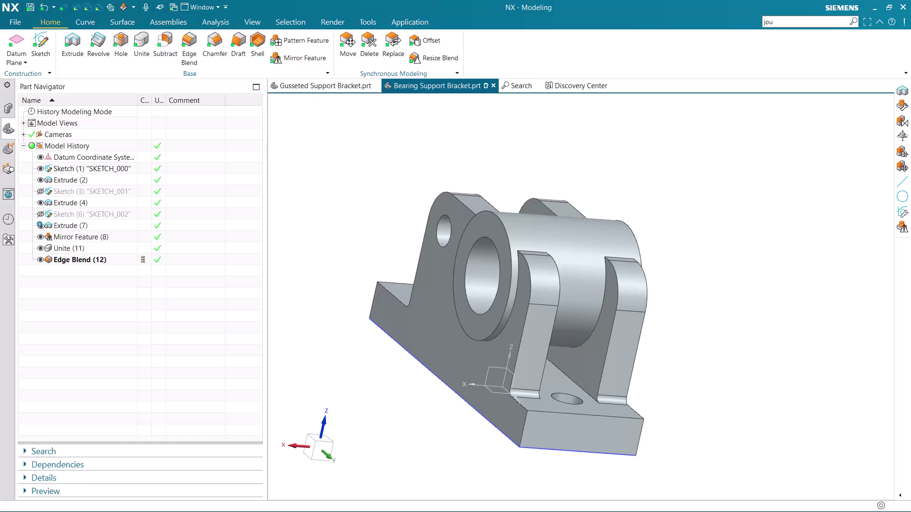
Hide Sketch (1) in the Part Navigator so only the Bearing Support Bracket solid shows.
middle_drag(795, 394, 775, 397)
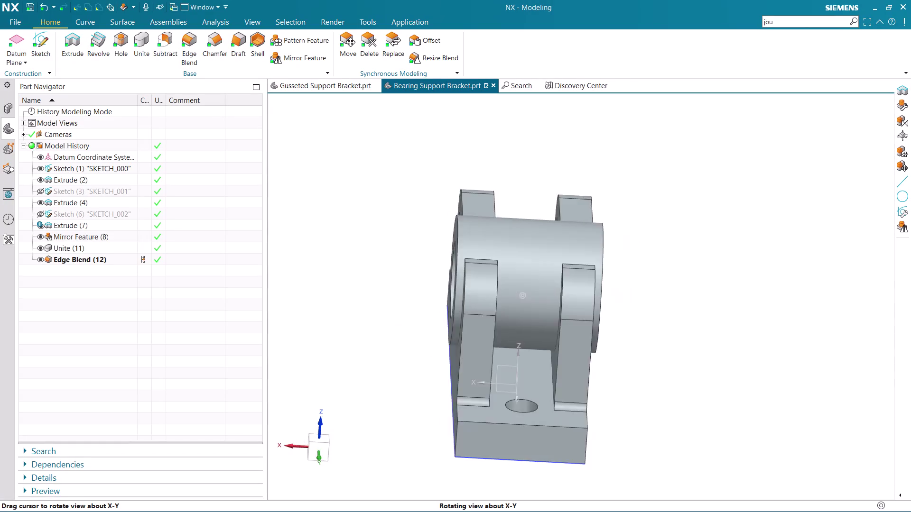
middle_drag(775, 397, 808, 347)
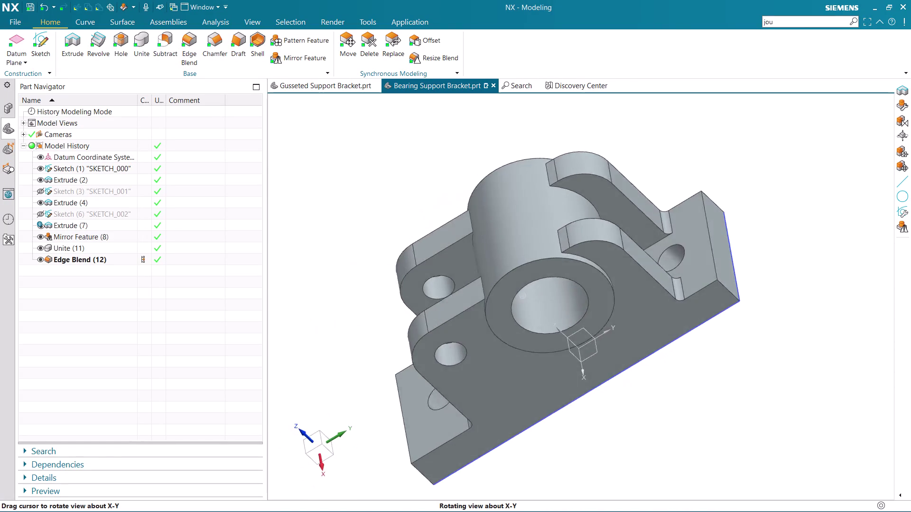
middle_drag(808, 348, 804, 312)
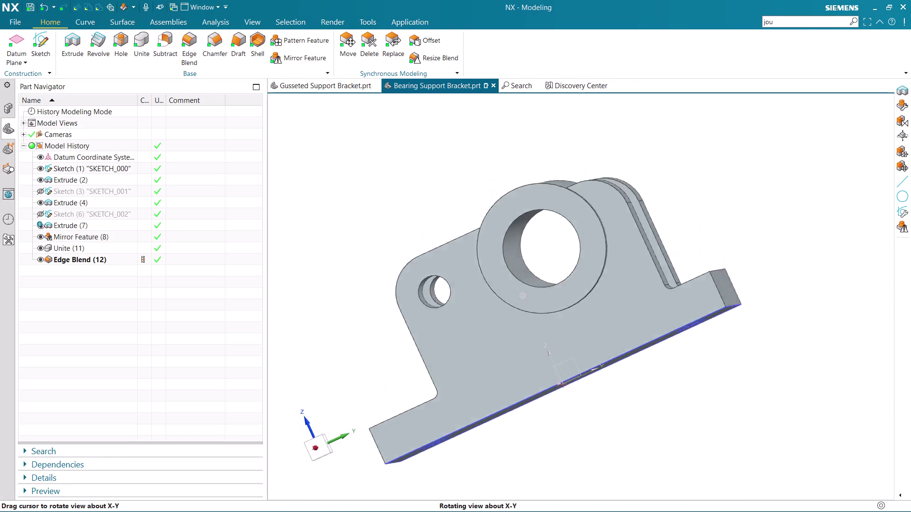
middle_drag(805, 313, 774, 380)
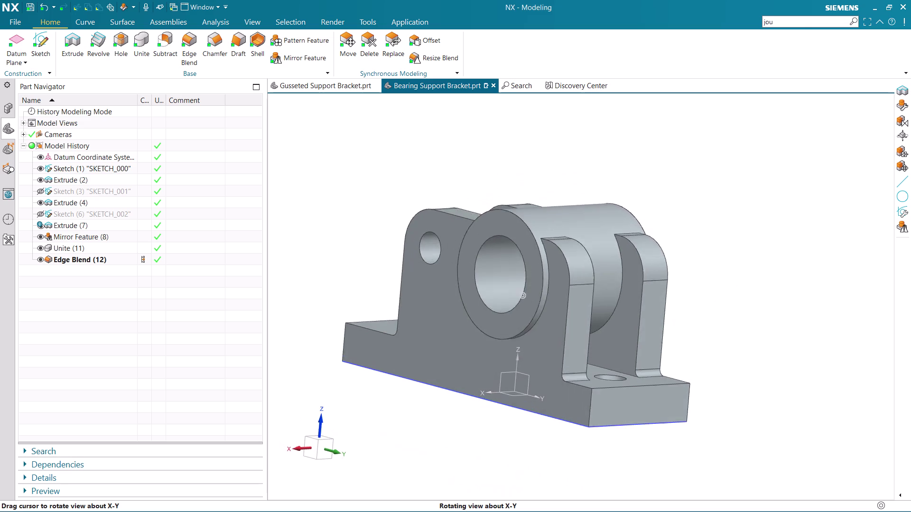
middle_drag(774, 380, 770, 378)
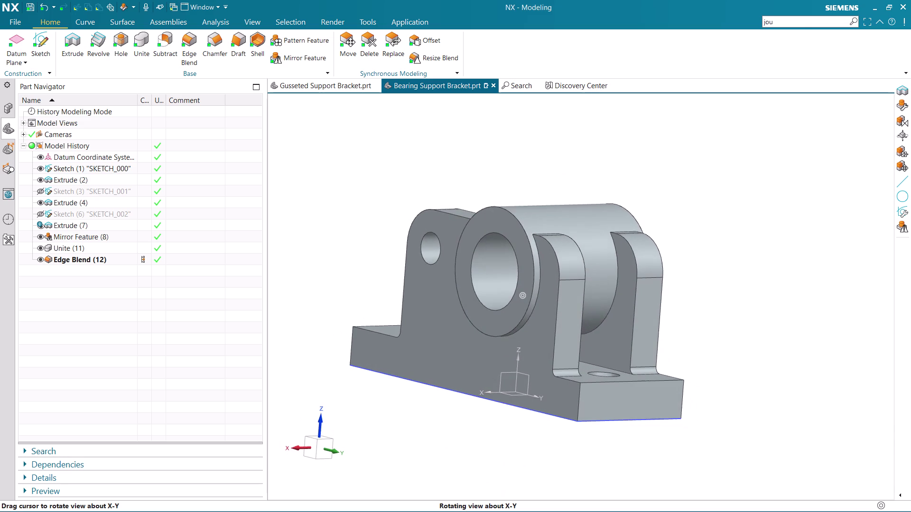
middle_drag(771, 378, 812, 366)
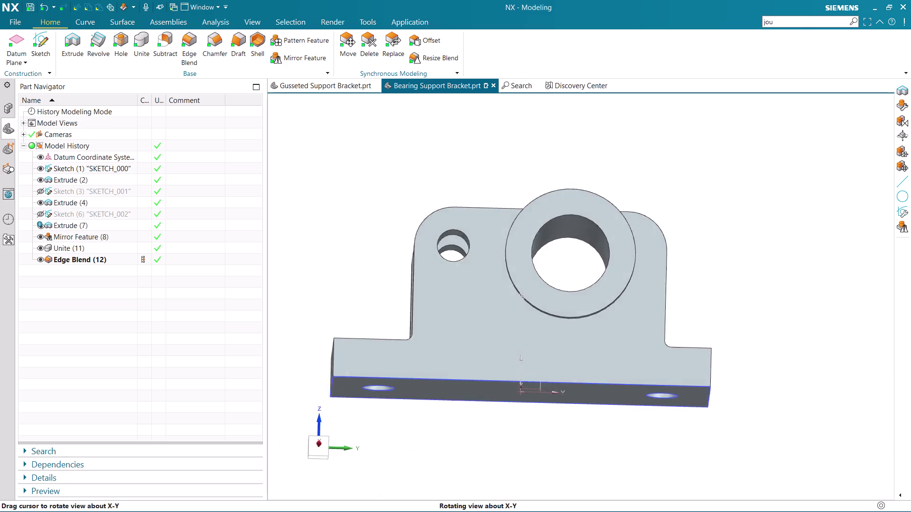
middle_drag(813, 365, 830, 356)
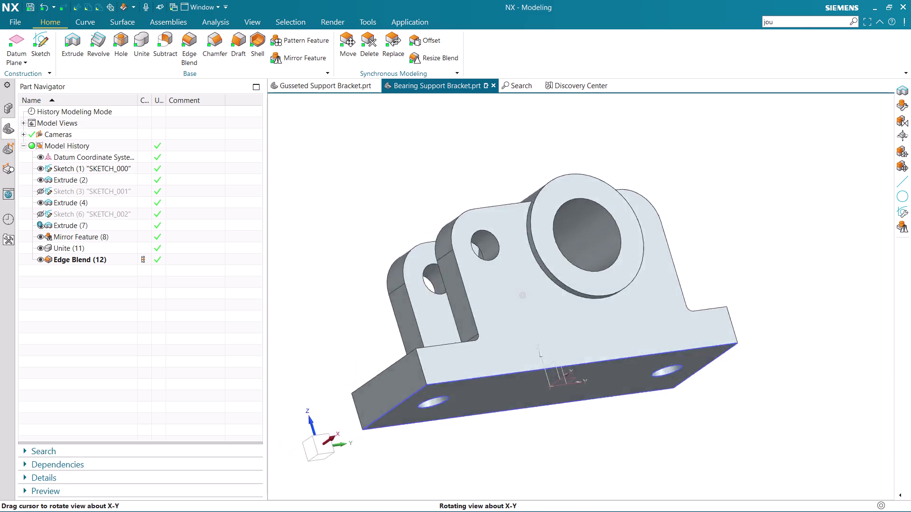
middle_drag(830, 357, 819, 370)
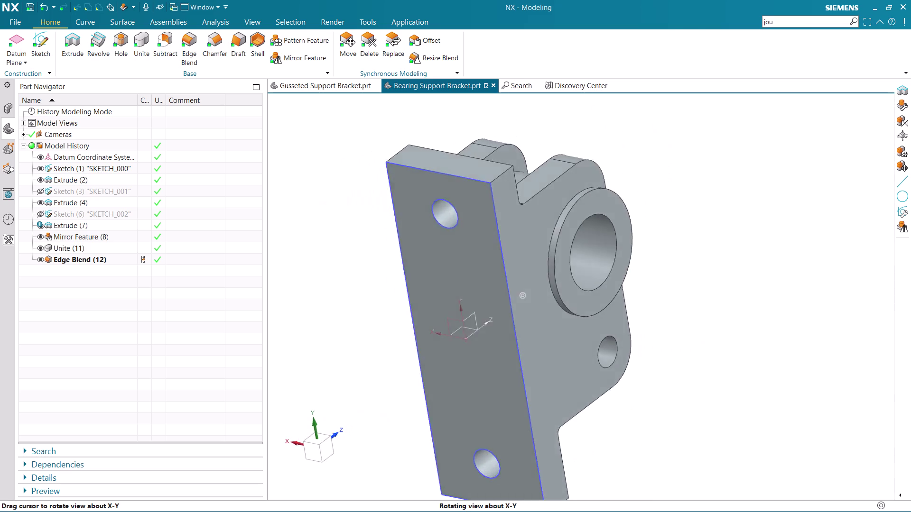
middle_drag(820, 370, 506, 477)
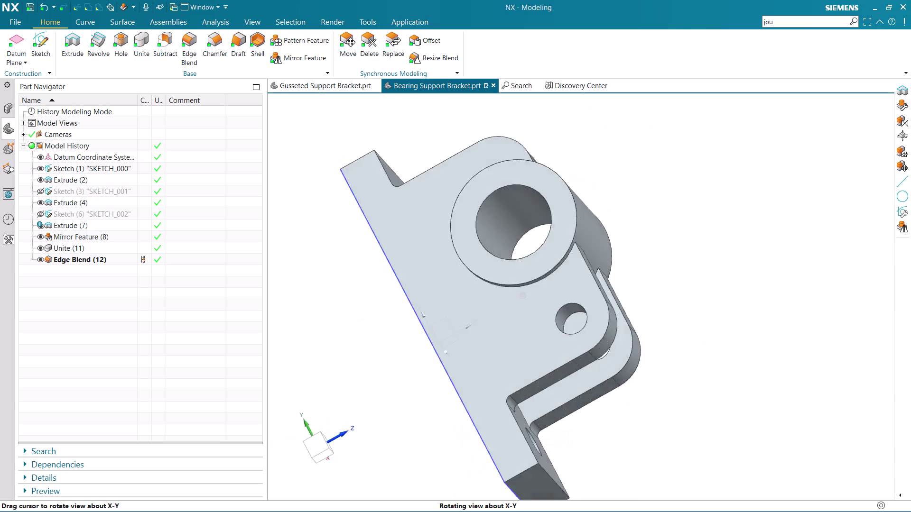
middle_drag(506, 478, 634, 321)
scroll(down, 3)
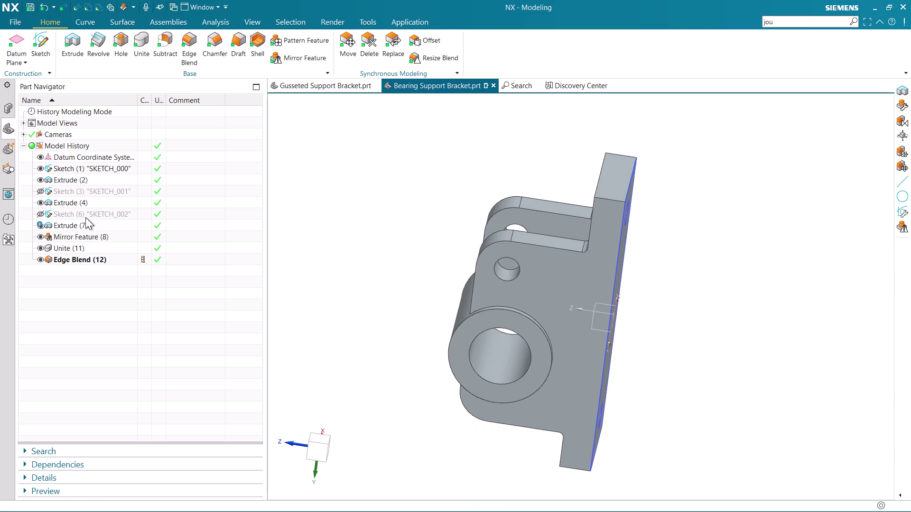
click(38, 170)
middle_drag(596, 223, 635, 222)
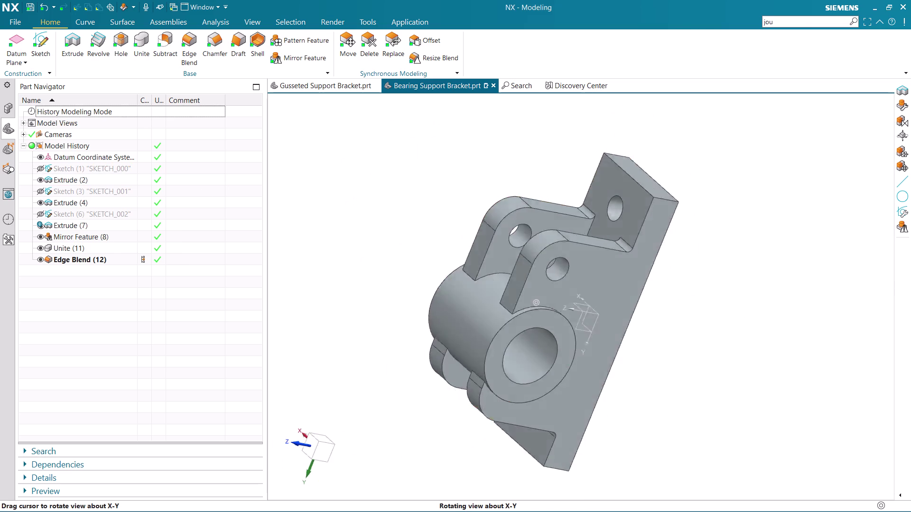
middle_drag(635, 222, 640, 377)
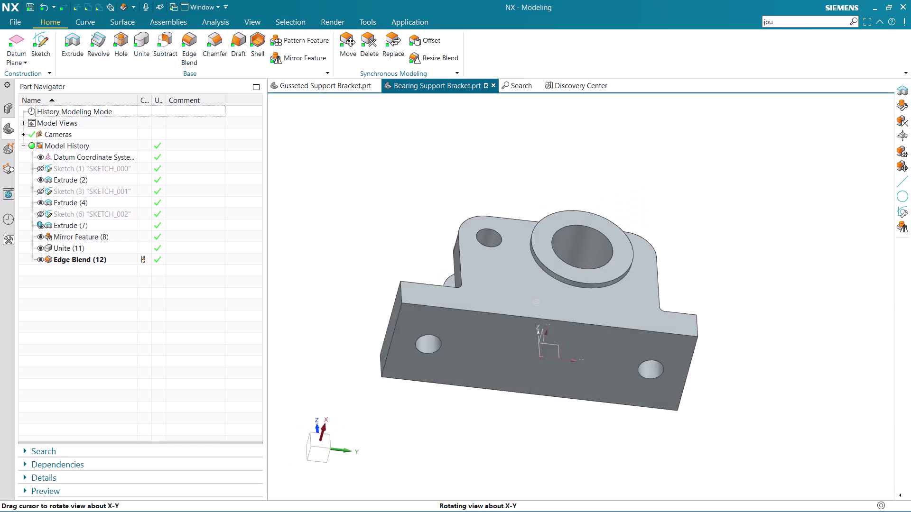
middle_drag(641, 378, 792, 434)
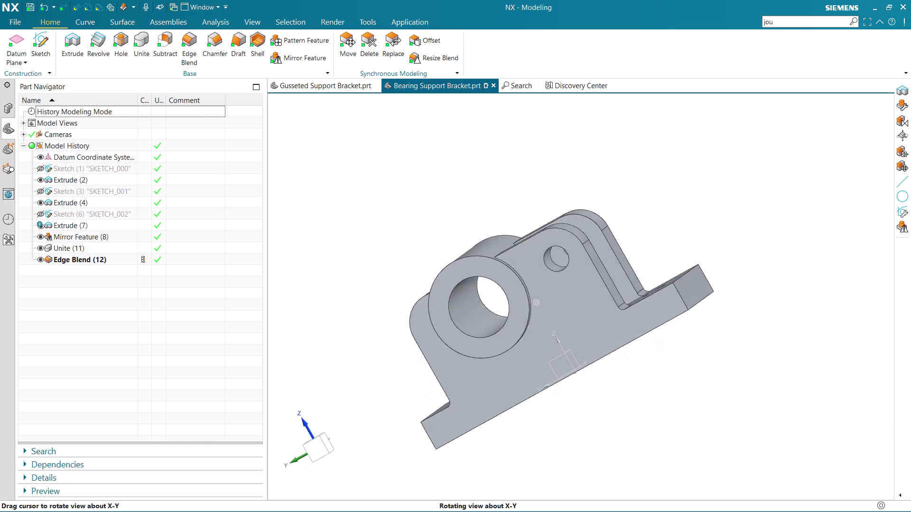
middle_drag(792, 433, 623, 429)
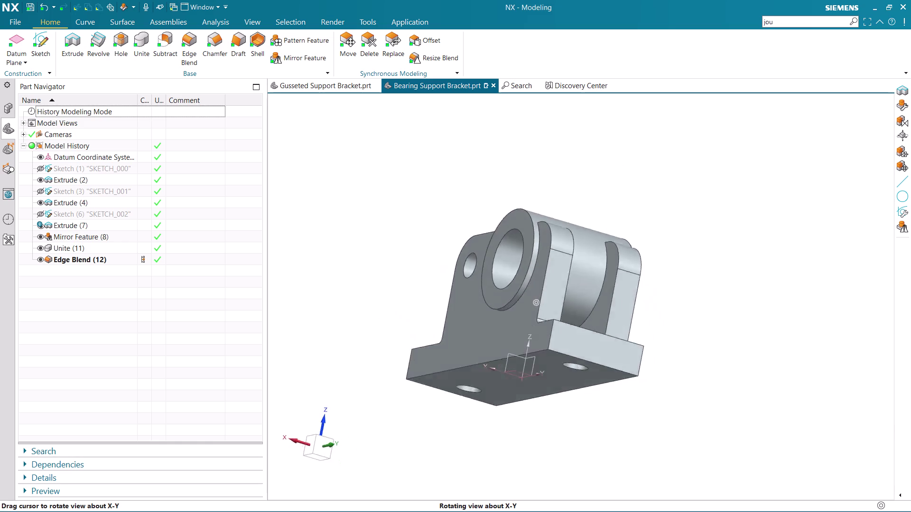
middle_drag(623, 429, 669, 445)
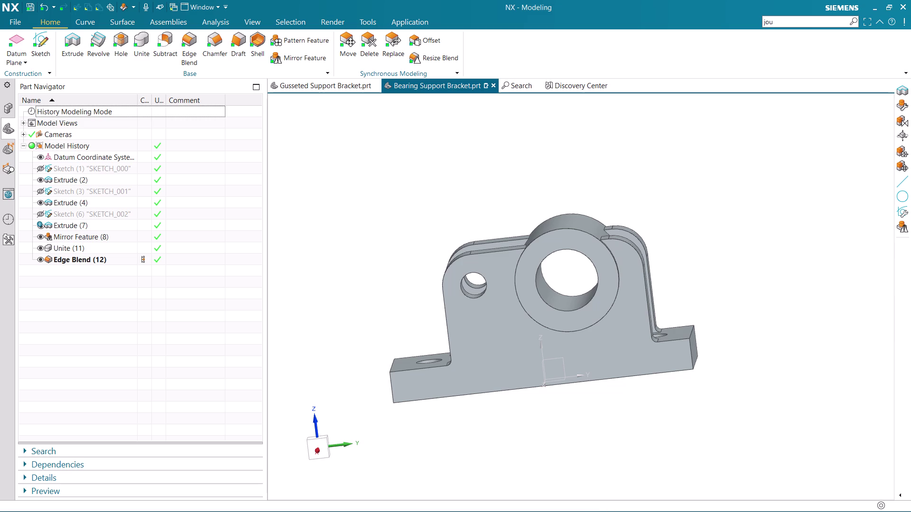
scroll(down, 3)
scroll(up, 3)
middle_drag(619, 385, 797, 379)
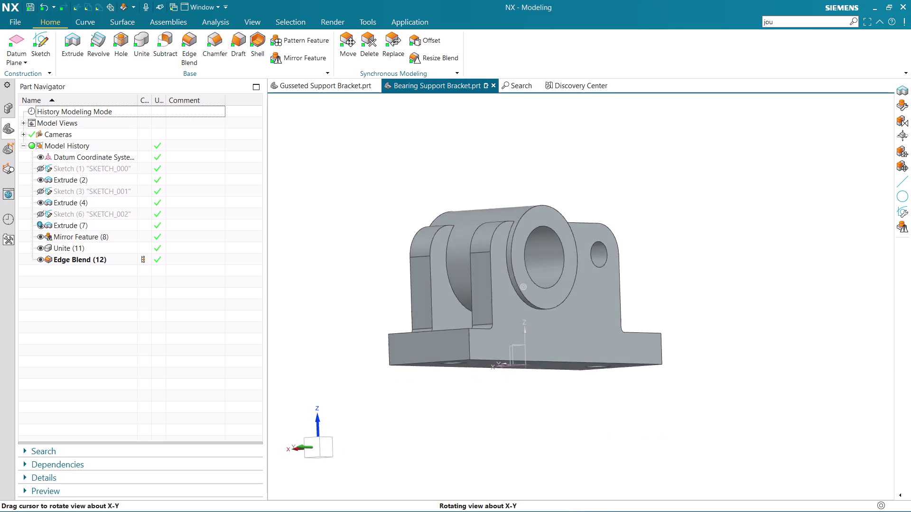
middle_drag(797, 379, 608, 397)
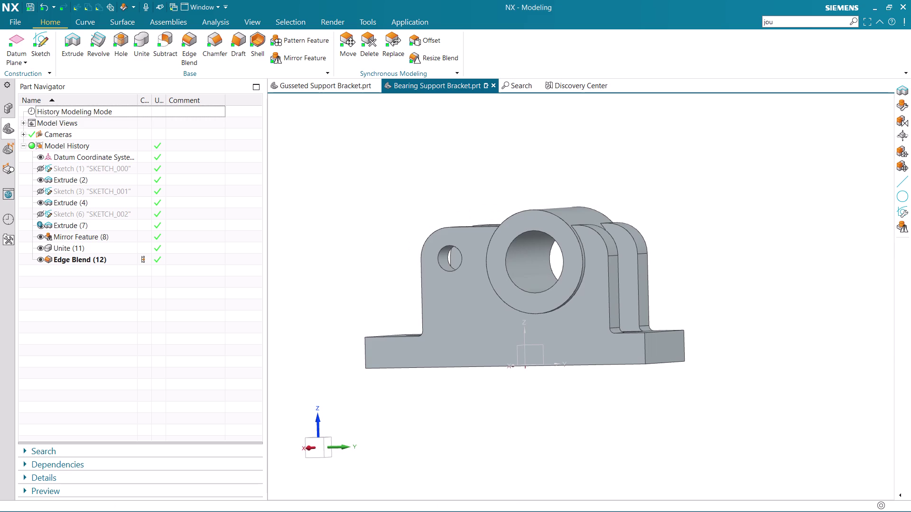
middle_drag(630, 372, 610, 420)
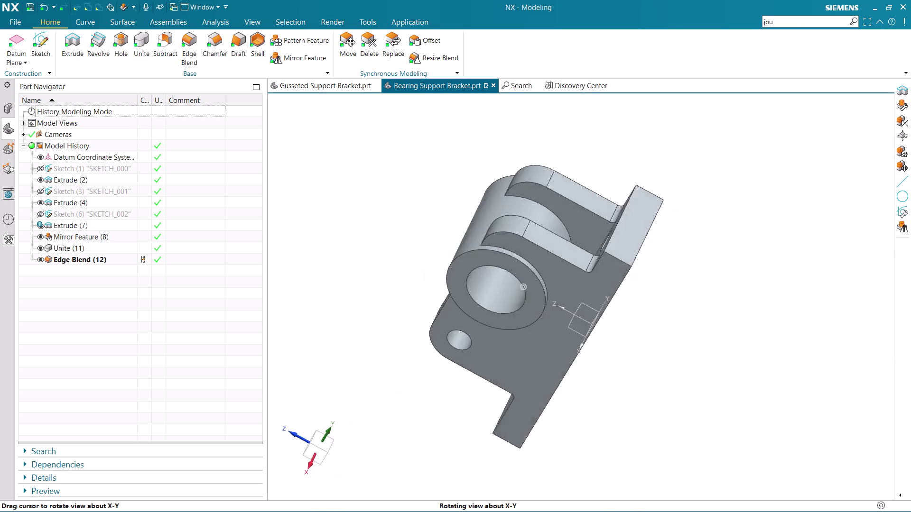
middle_drag(610, 420, 716, 407)
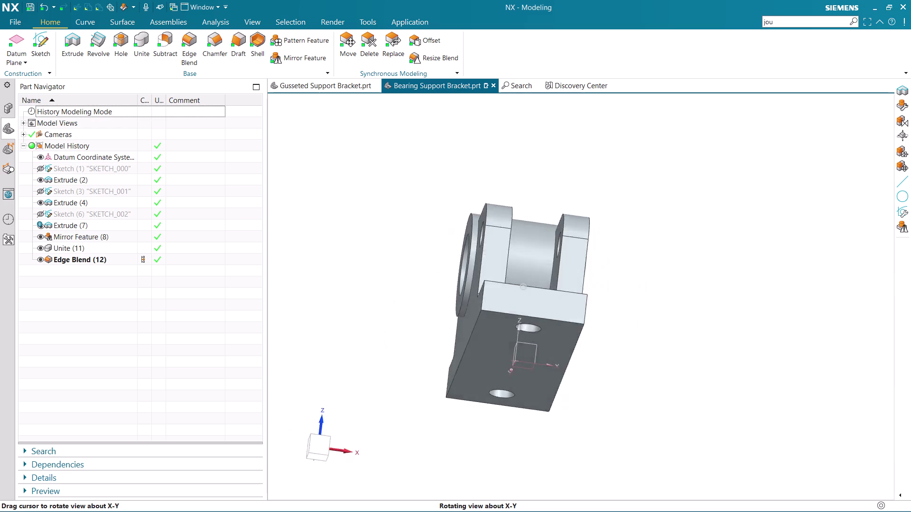
middle_drag(716, 406, 646, 412)
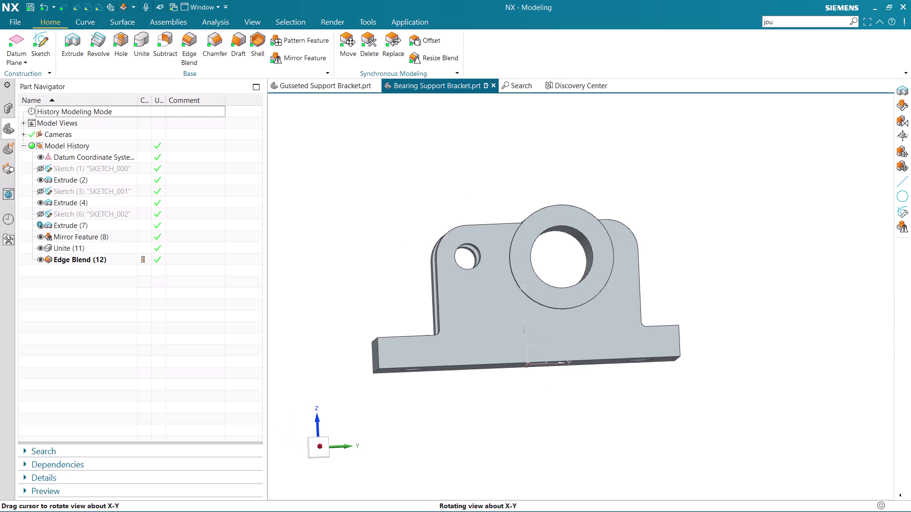
middle_drag(646, 411, 647, 425)
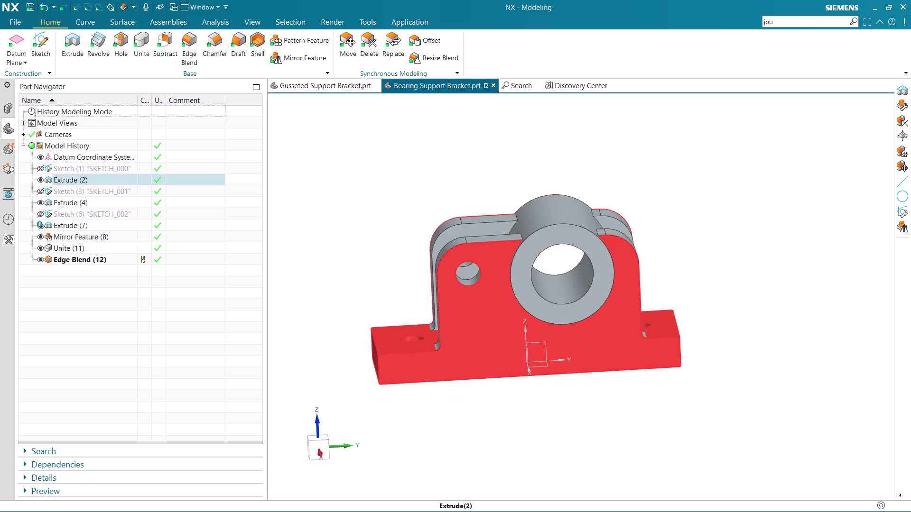
scroll(down, 3)
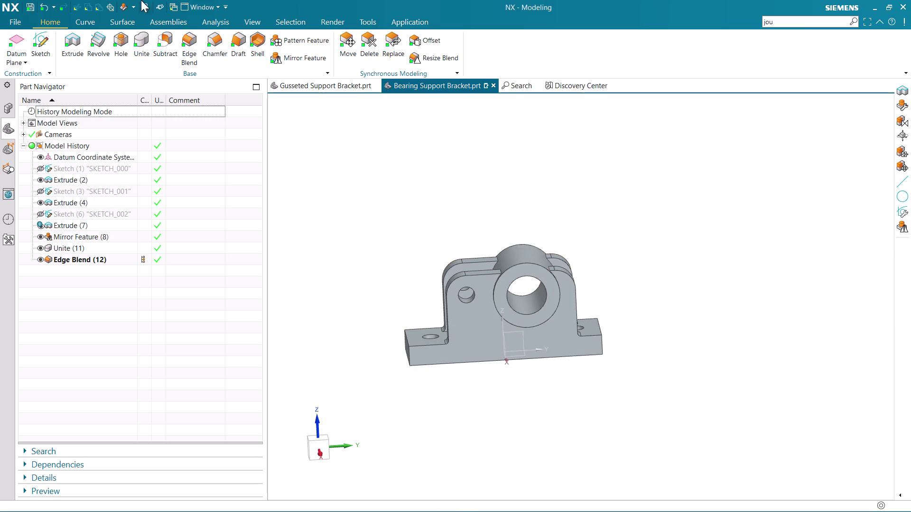
click(132, 39)
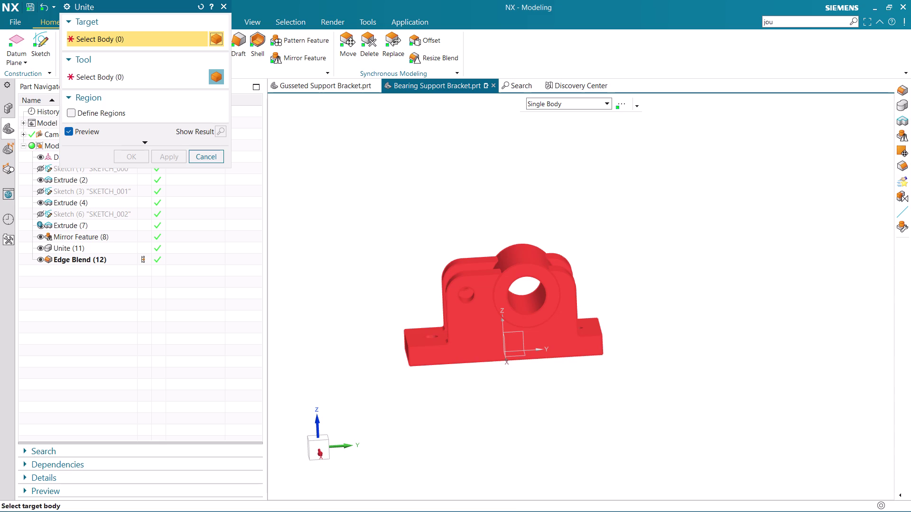
click(207, 161)
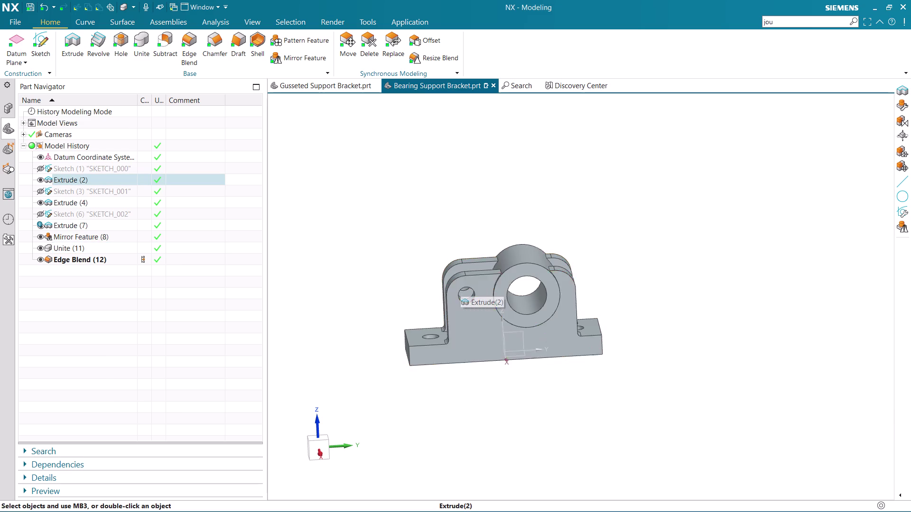
middle_drag(452, 277, 507, 380)
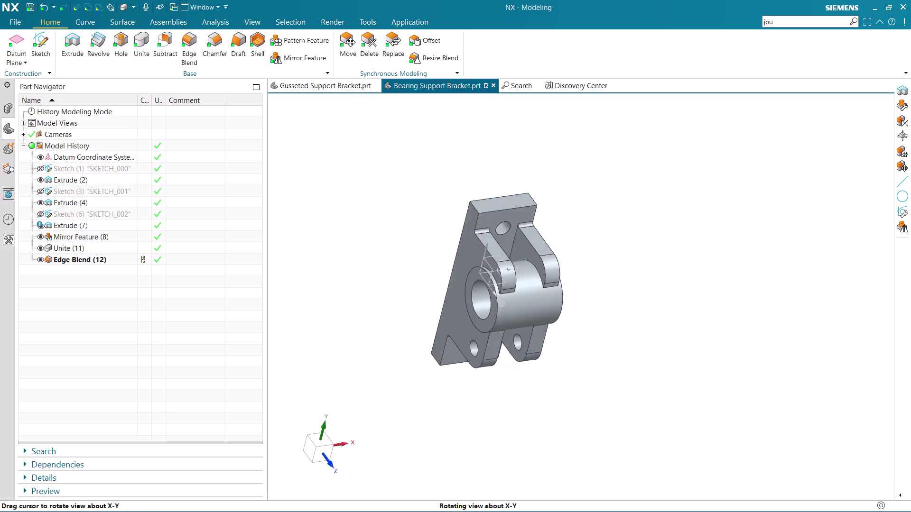
middle_drag(507, 380, 608, 303)
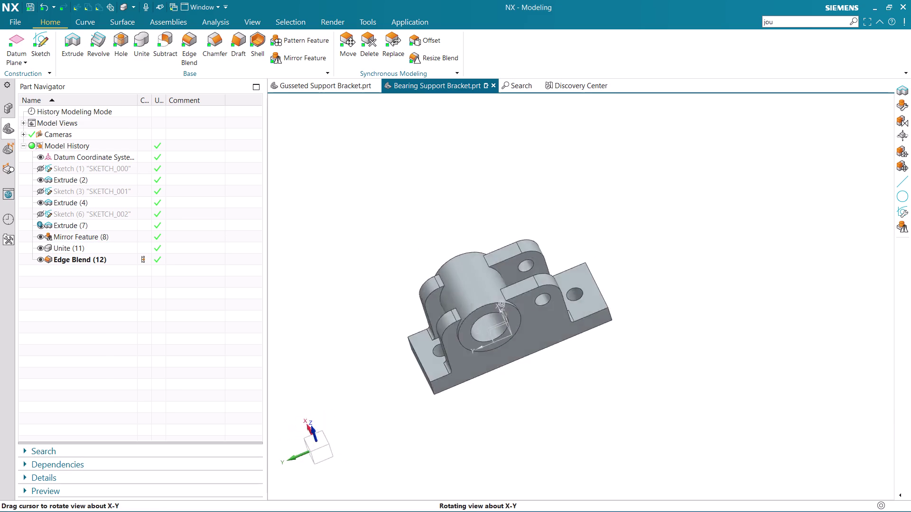
middle_drag(609, 302, 296, 375)
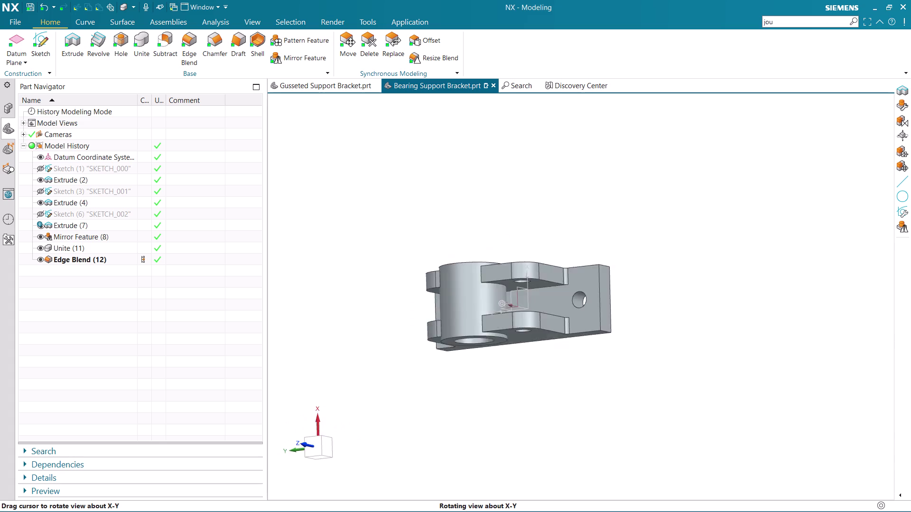
middle_drag(295, 375, 529, 459)
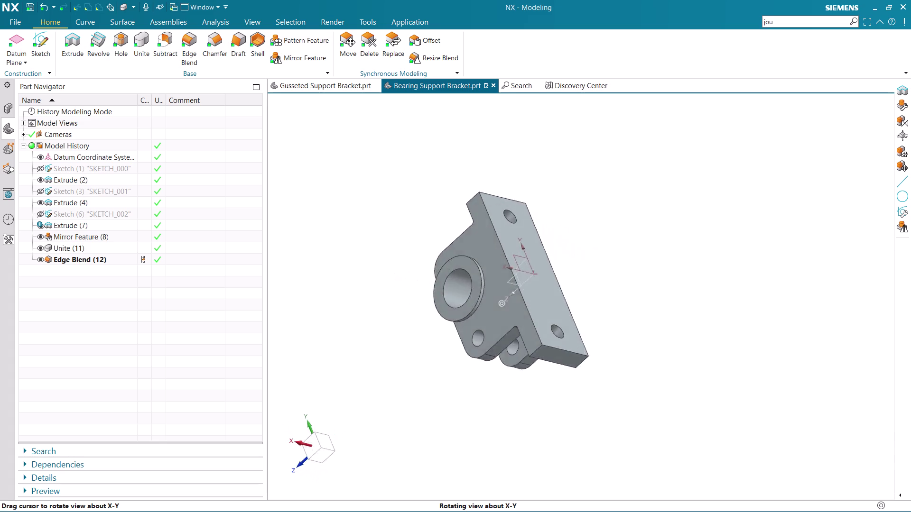
middle_drag(528, 460, 595, 421)
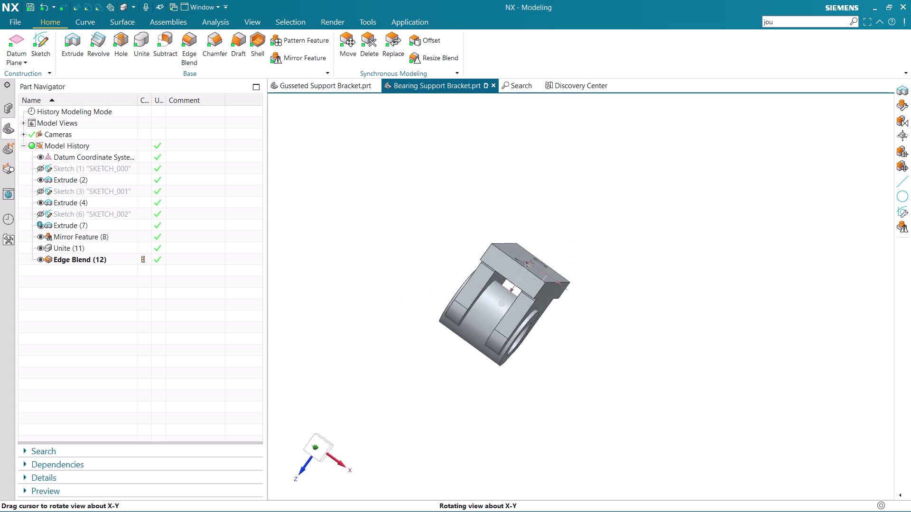
middle_drag(595, 422, 620, 328)
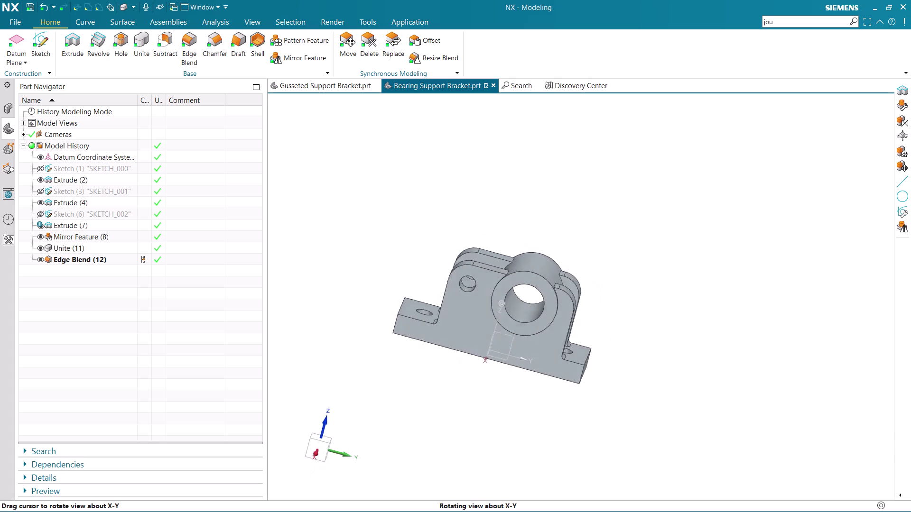
middle_drag(621, 328, 638, 318)
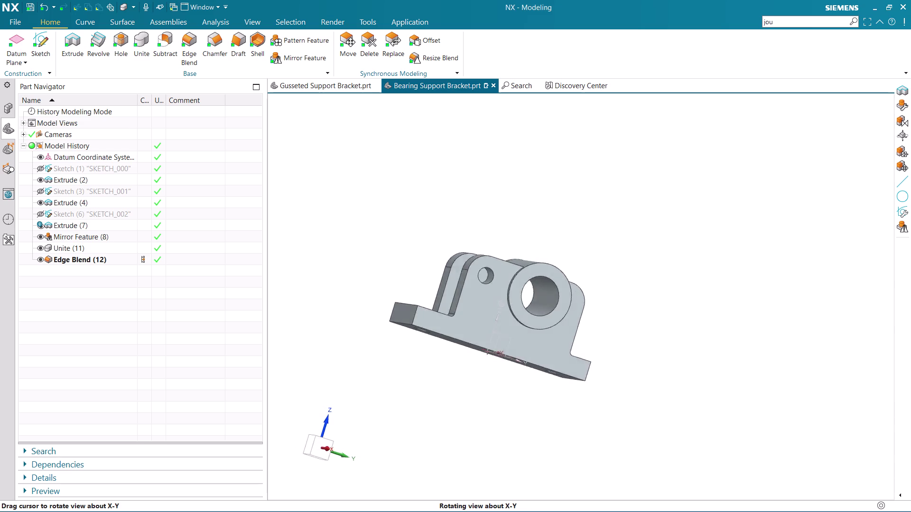
middle_drag(638, 318, 639, 312)
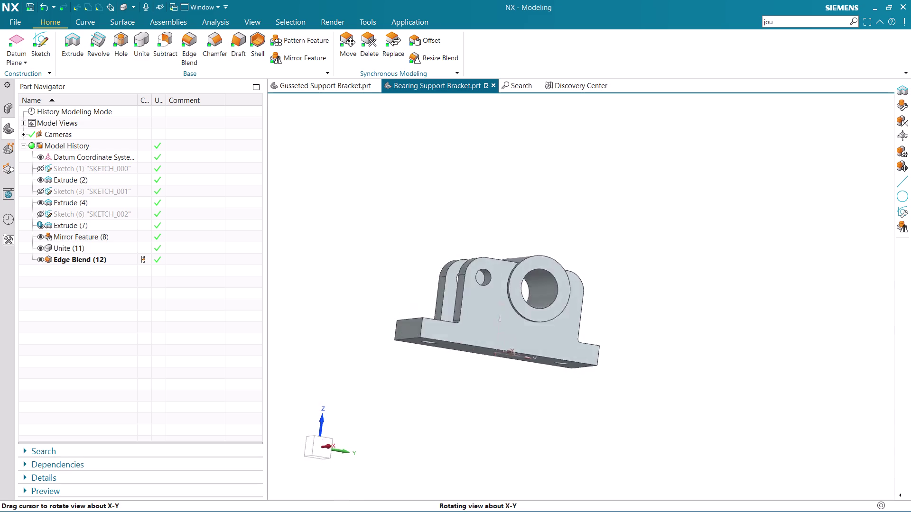
middle_drag(639, 312, 577, 313)
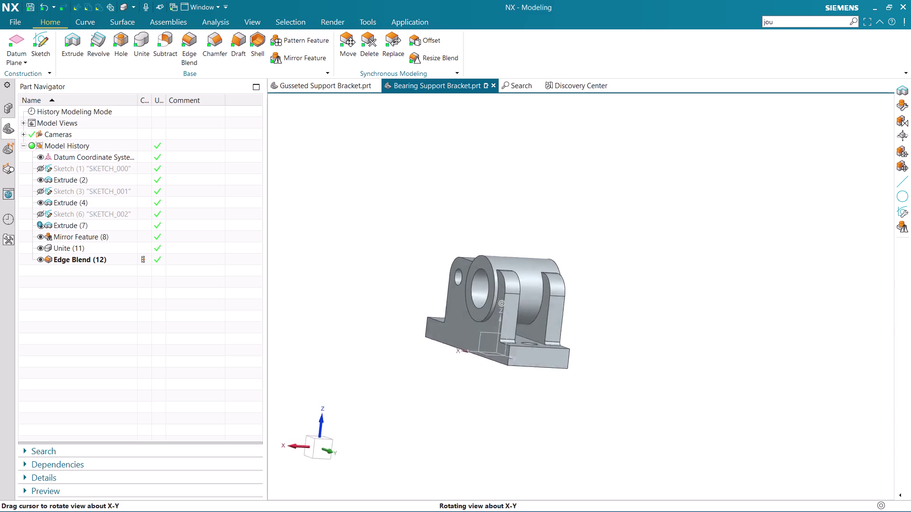
middle_drag(577, 313, 422, 369)
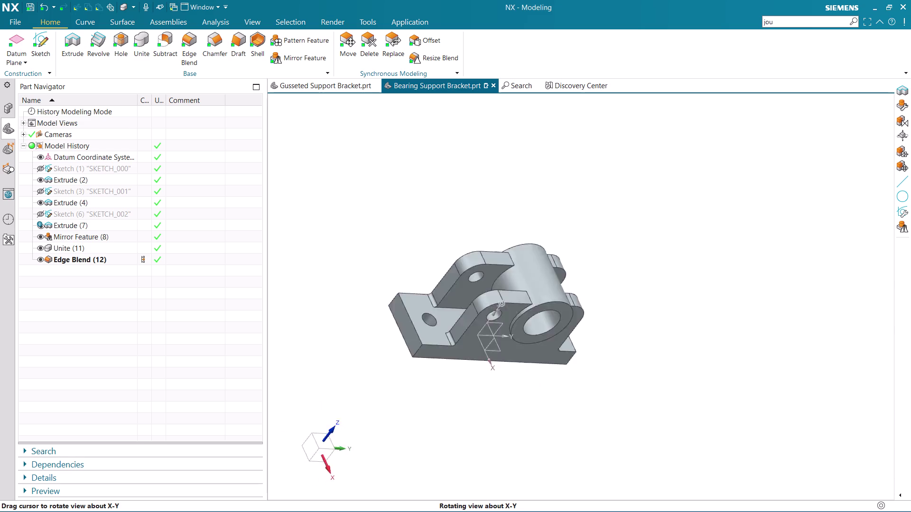
middle_drag(423, 370, 682, 357)
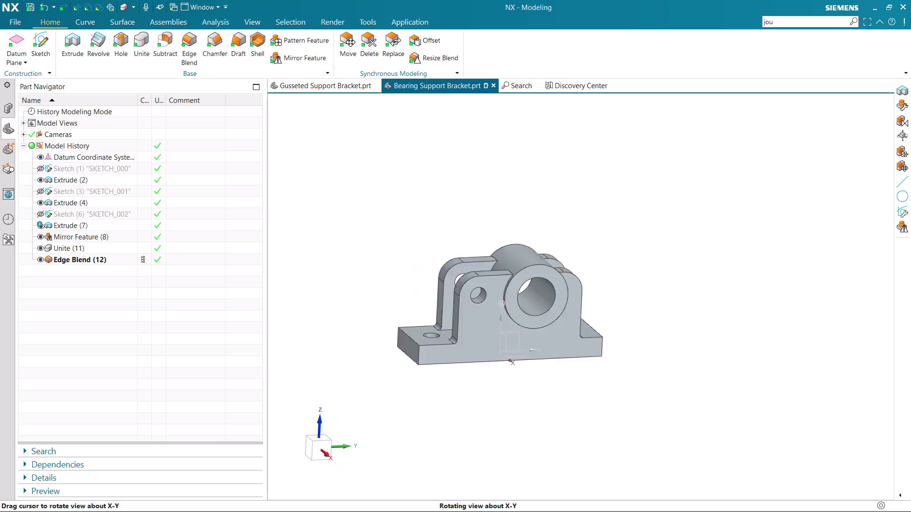
middle_drag(682, 357, 673, 347)
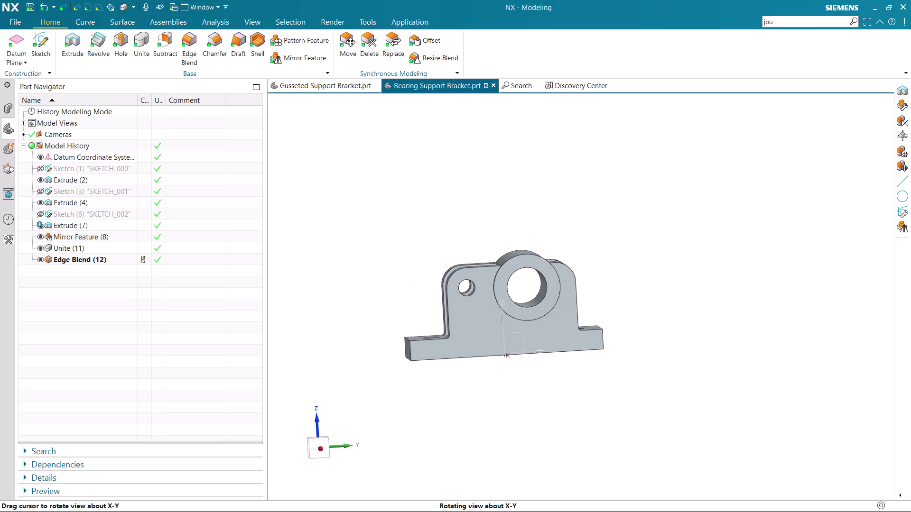
middle_drag(673, 346, 668, 345)
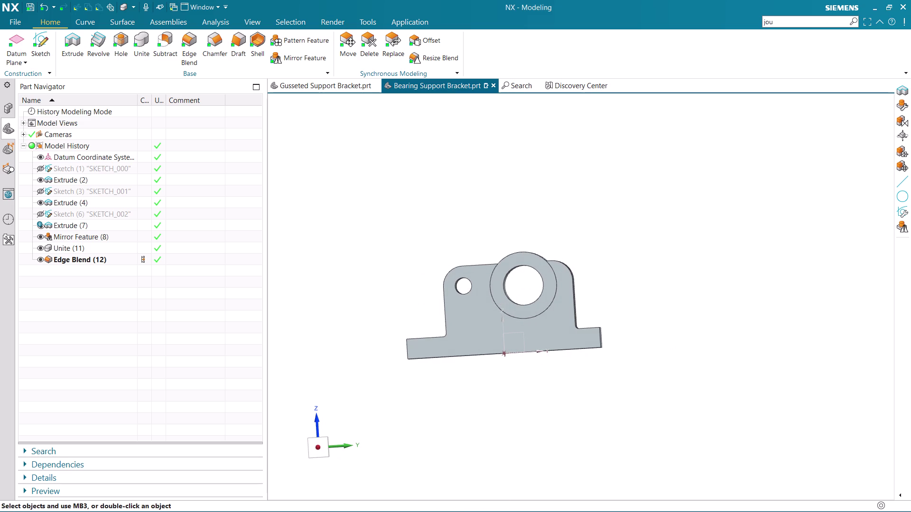
scroll(up, 3)
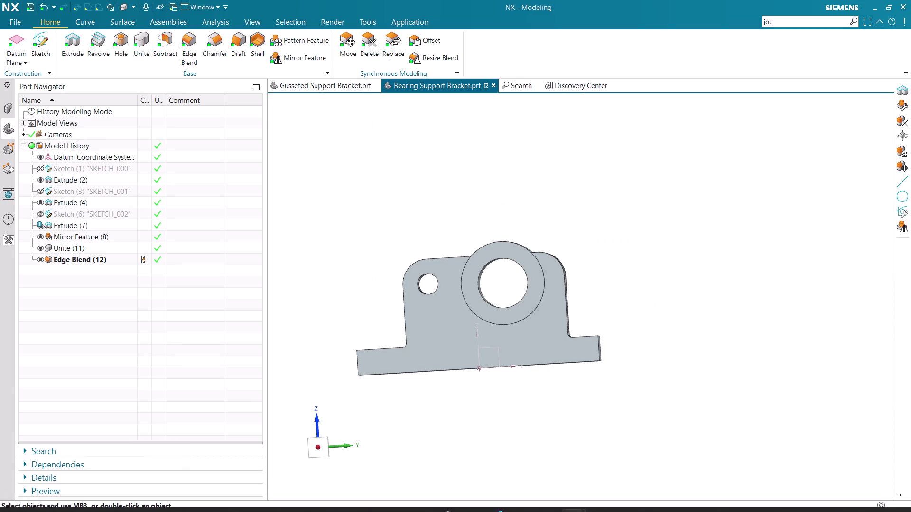
middle_drag(348, 287, 436, 367)
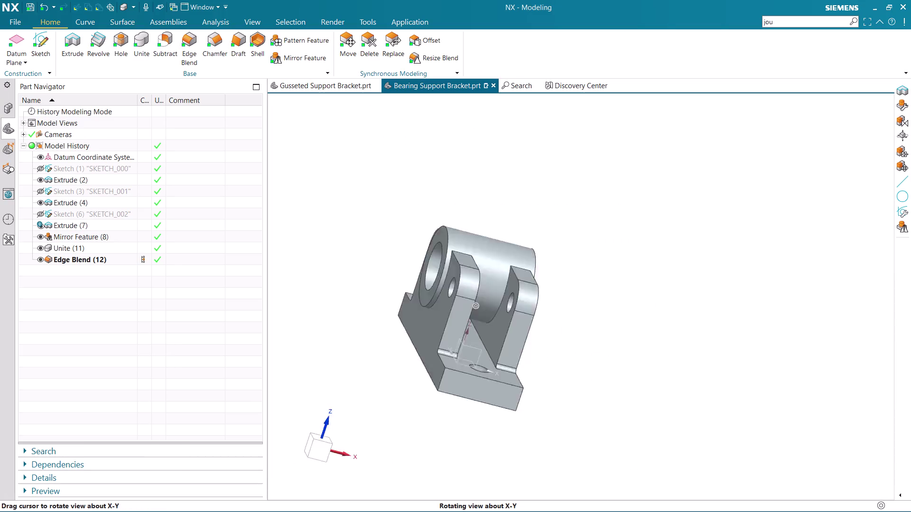
middle_drag(436, 366, 385, 334)
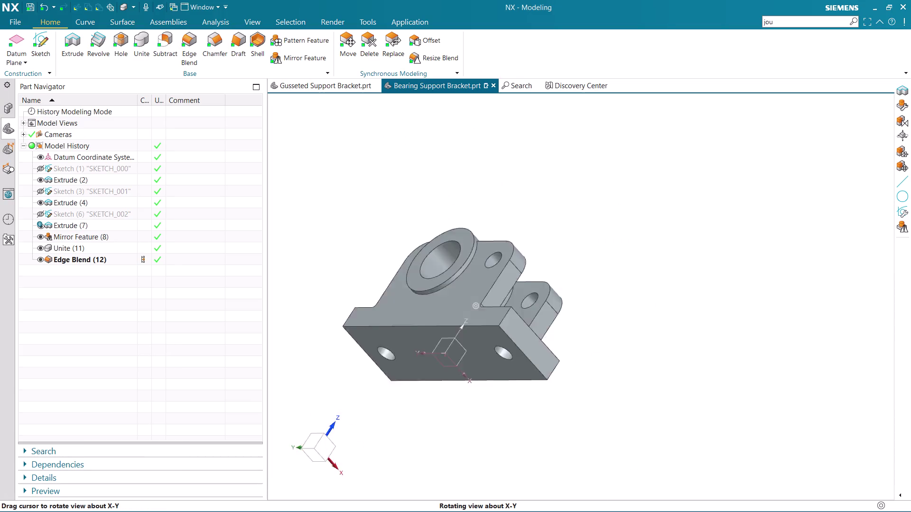
middle_drag(384, 334, 528, 279)
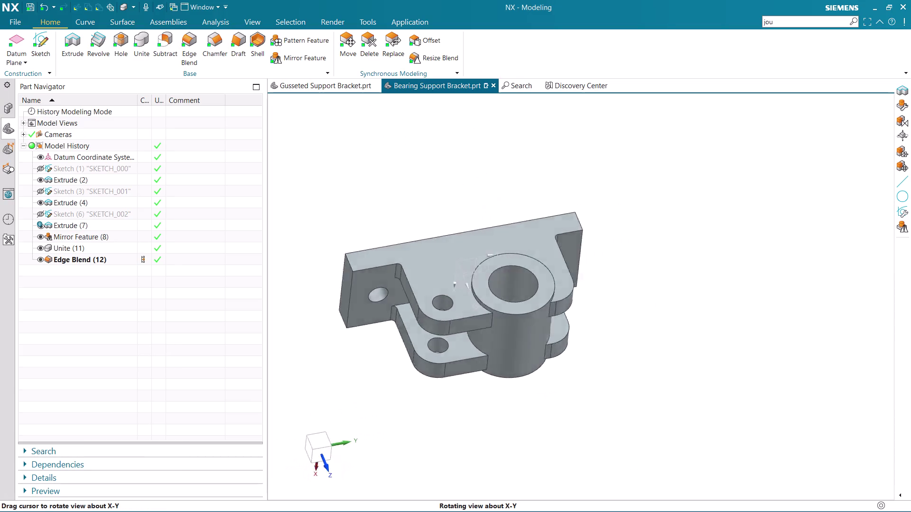
middle_drag(528, 279, 526, 316)
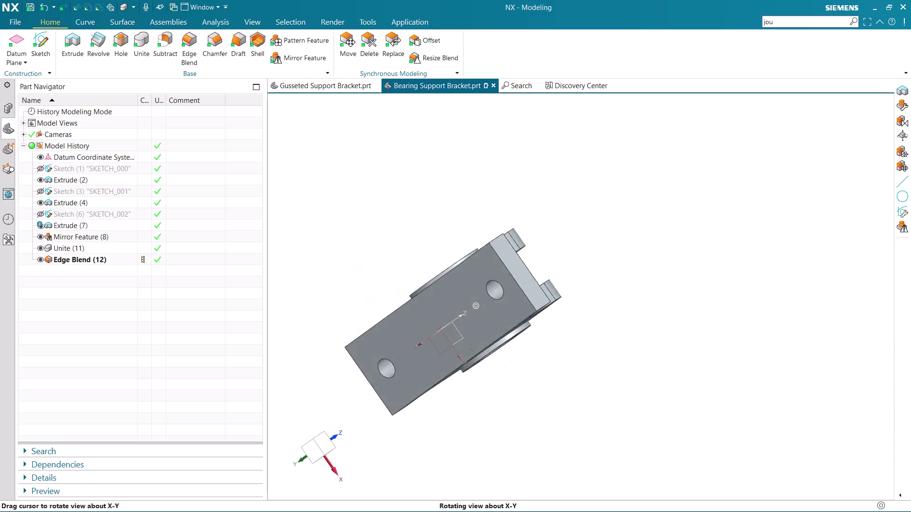
middle_drag(525, 315, 594, 311)
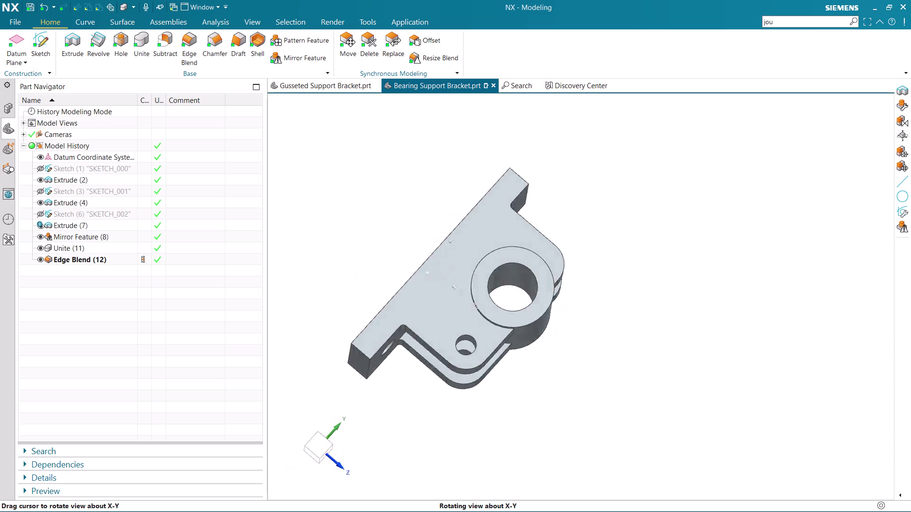
middle_drag(594, 310, 734, 388)
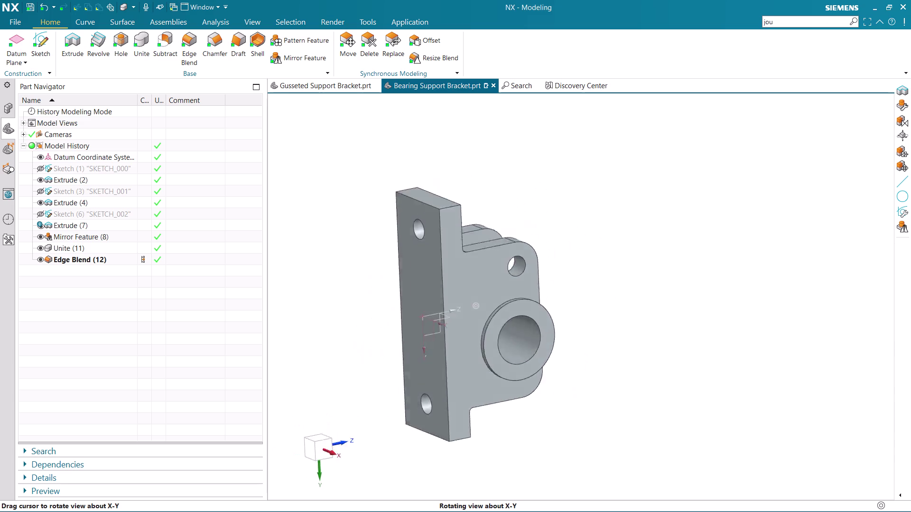
middle_drag(733, 388, 683, 253)
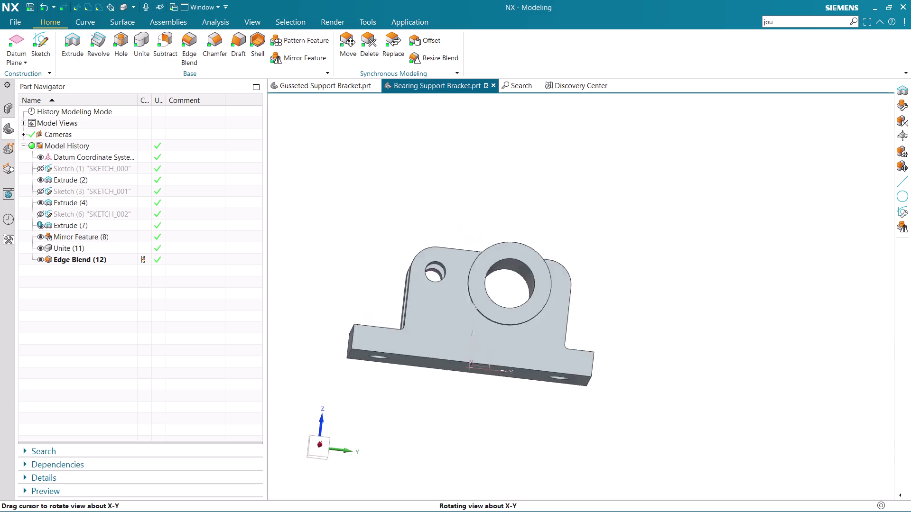
middle_drag(682, 253, 716, 289)
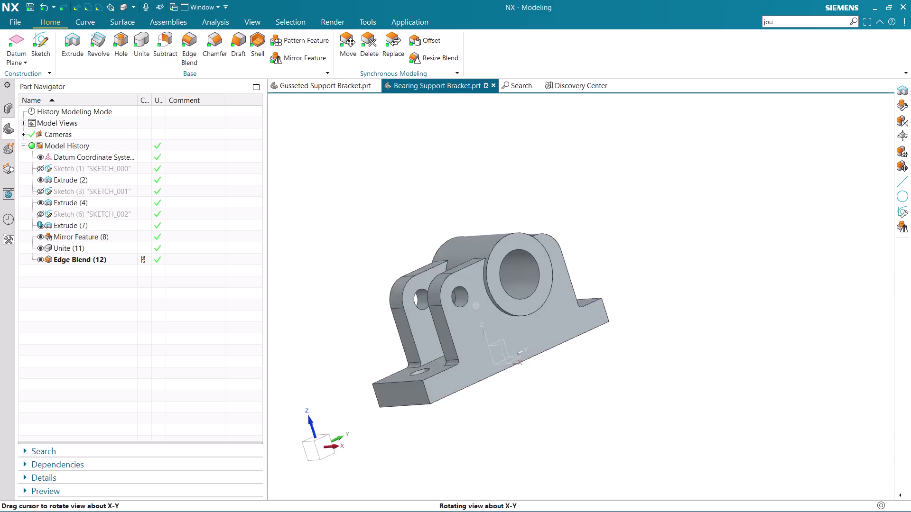
middle_drag(716, 289, 517, 366)
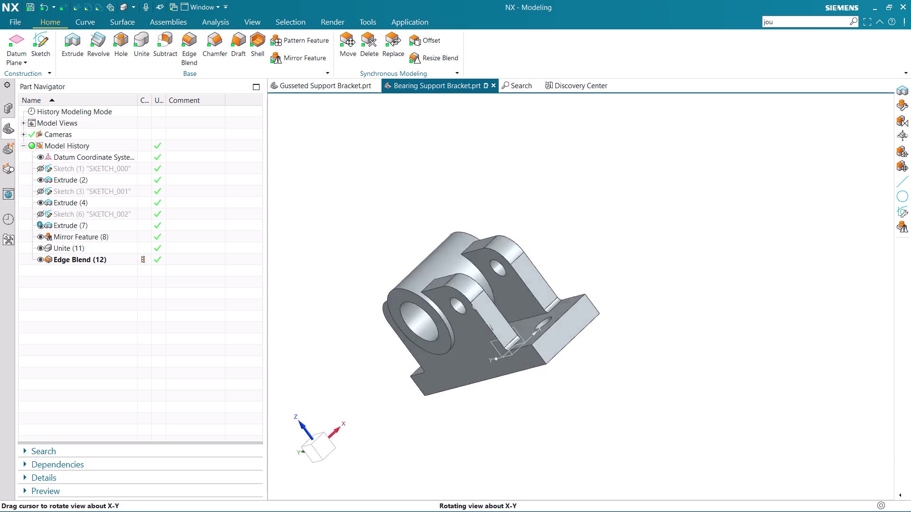
middle_drag(516, 366, 546, 418)
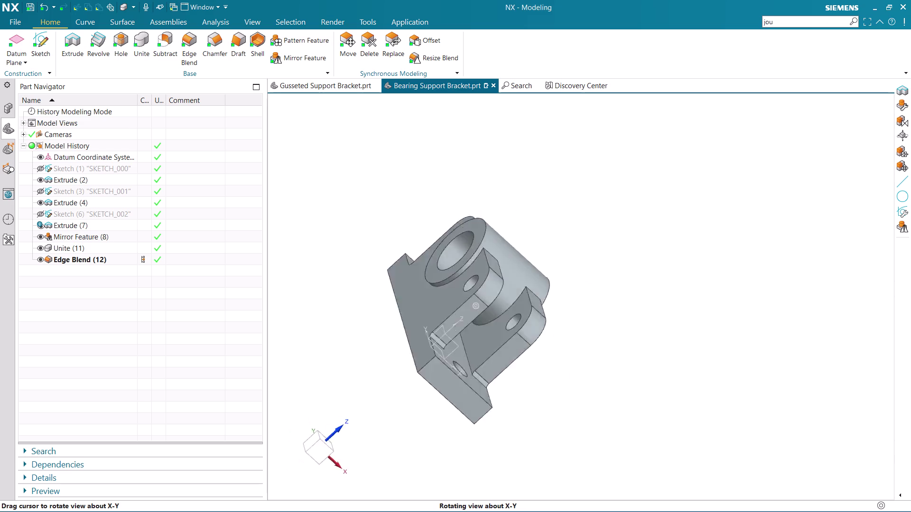
middle_drag(546, 418, 561, 340)
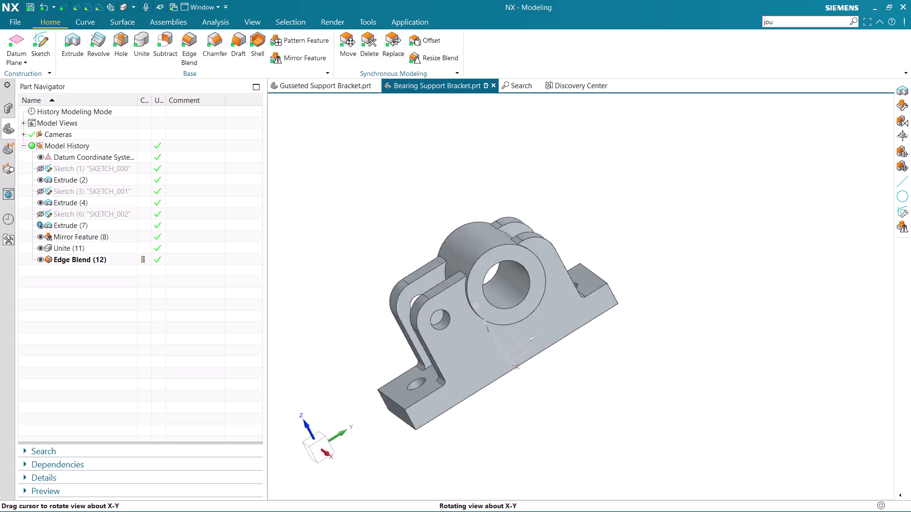
middle_drag(562, 341, 640, 282)
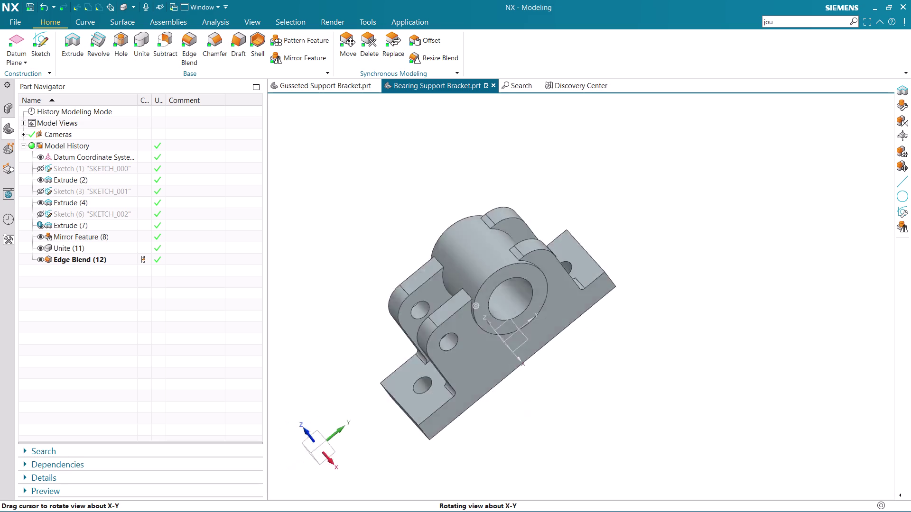
middle_drag(639, 282, 562, 317)
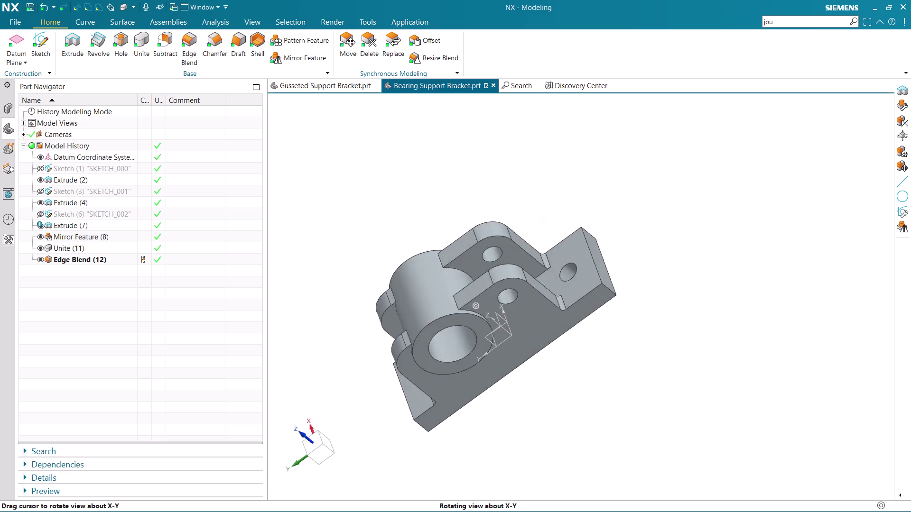
middle_drag(562, 317, 564, 302)
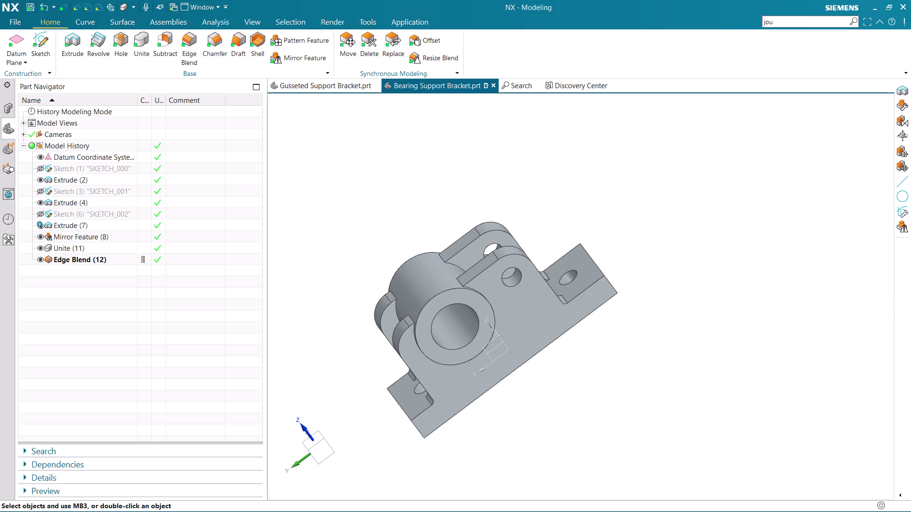
middle_drag(642, 336, 580, 371)
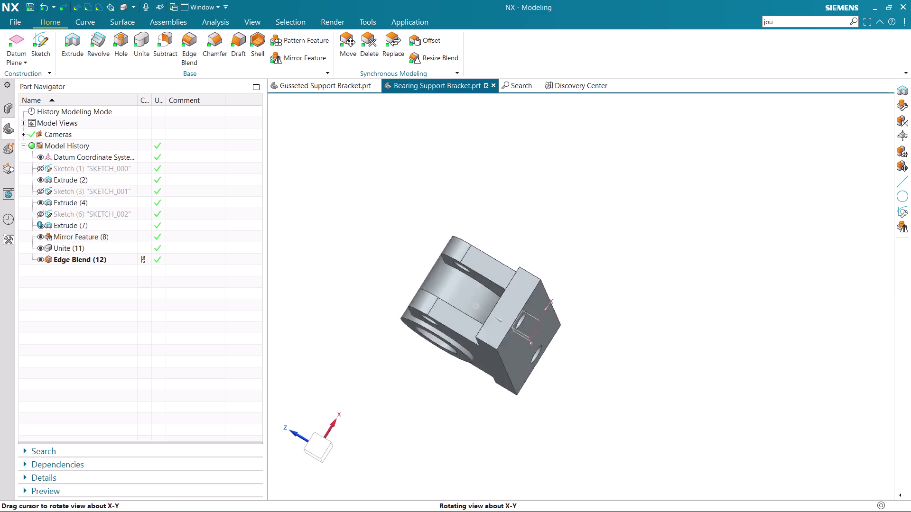
middle_drag(580, 371, 597, 401)
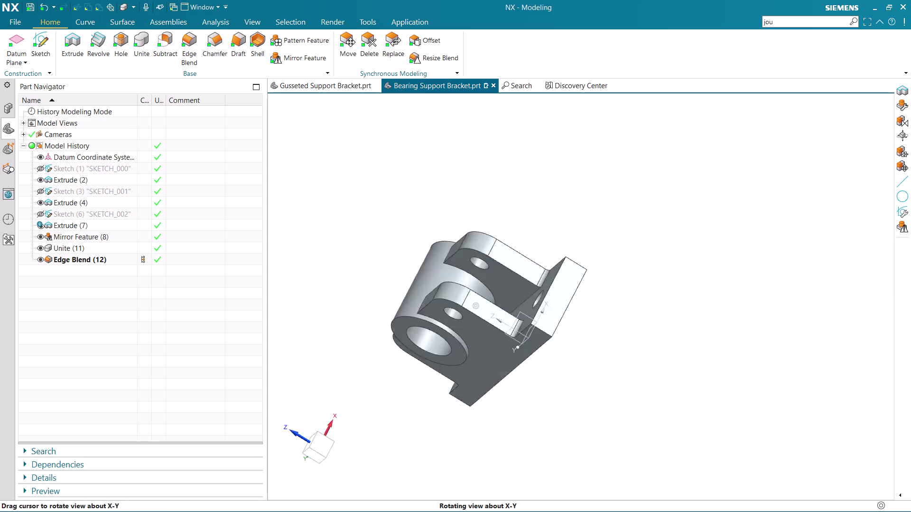
middle_drag(597, 401, 355, 414)
scroll(up, 3)
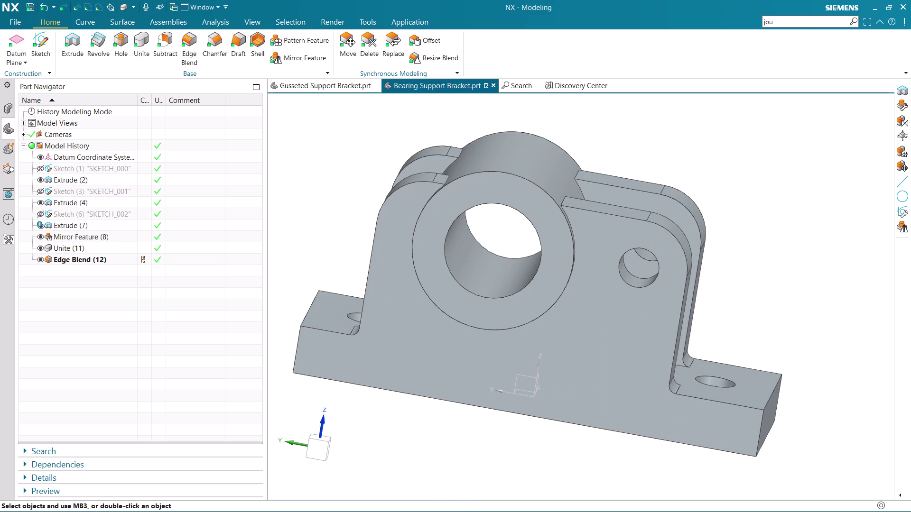
Orbit the bracket to inspect its base underside, bearing bore and rear.
scroll(up, 3)
middle_drag(371, 254, 488, 339)
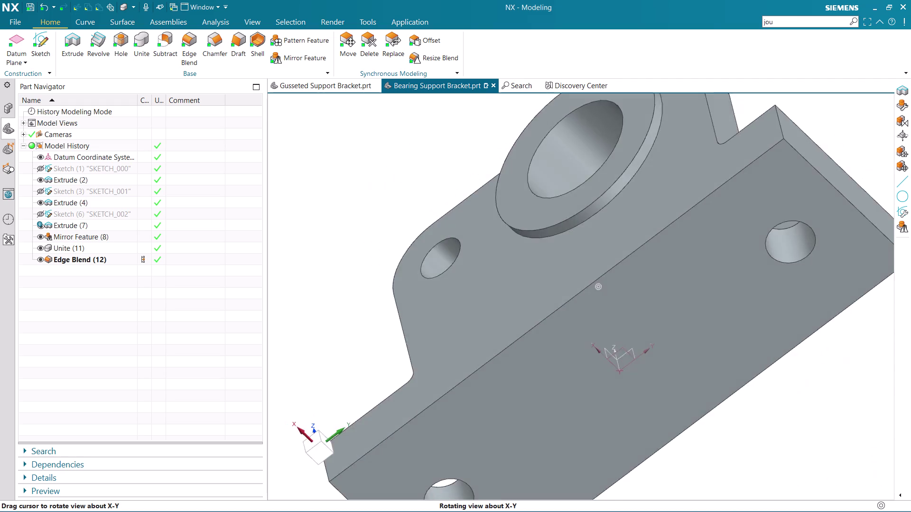
middle_drag(489, 339, 517, 371)
scroll(down, 3)
middle_drag(683, 342, 623, 407)
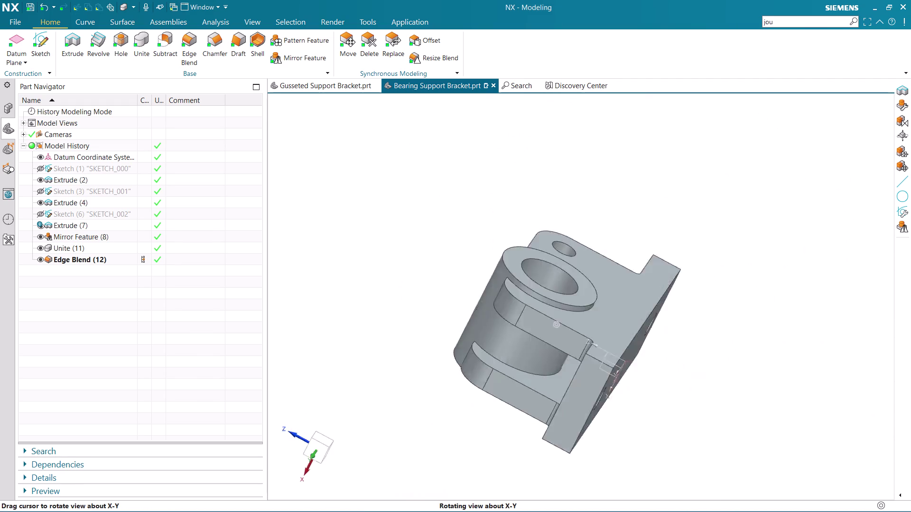
middle_drag(623, 407, 668, 345)
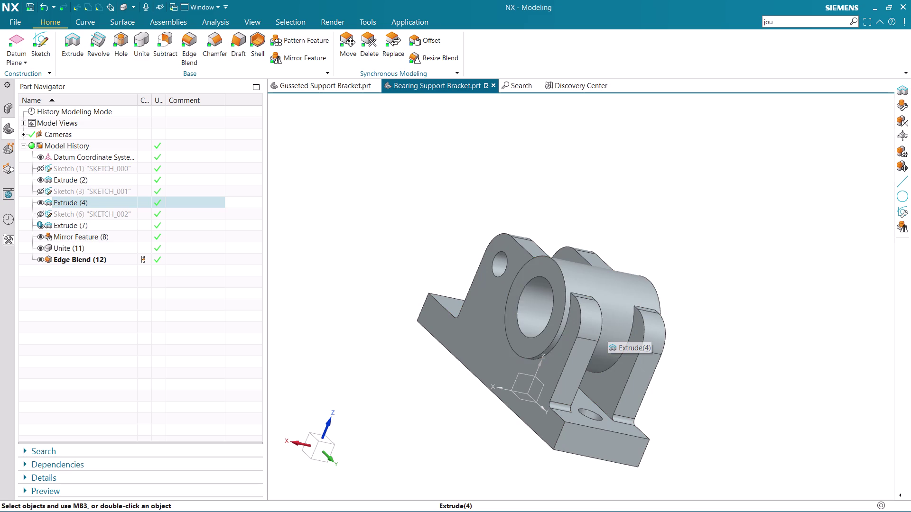
middle_drag(670, 366, 705, 353)
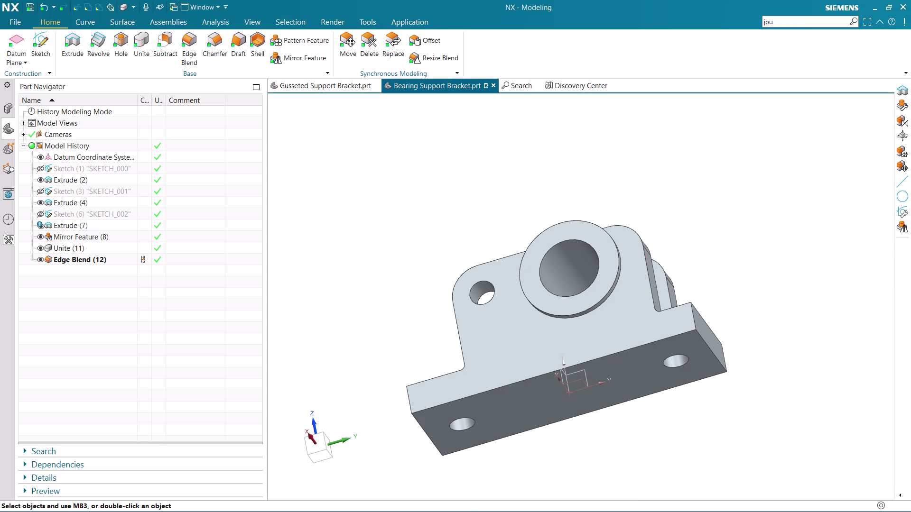
middle_drag(509, 337, 537, 361)
scroll(up, 3)
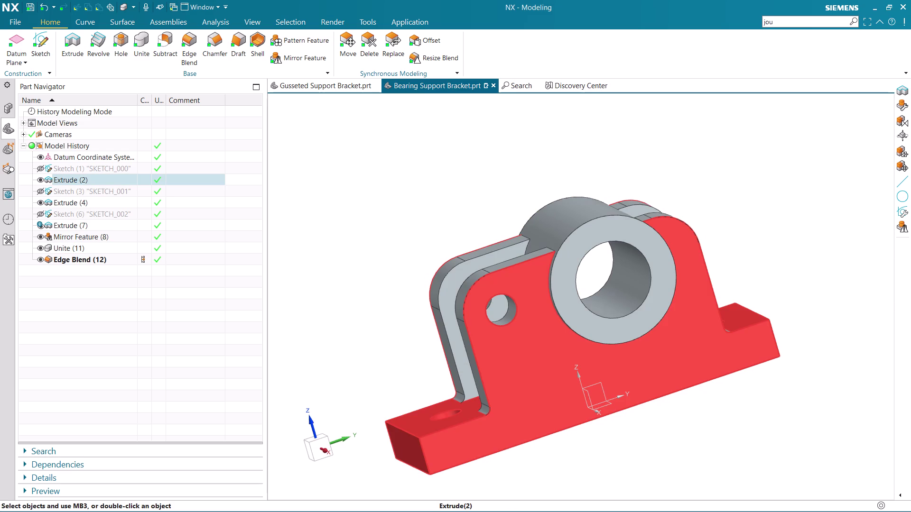
middle_drag(752, 317, 707, 336)
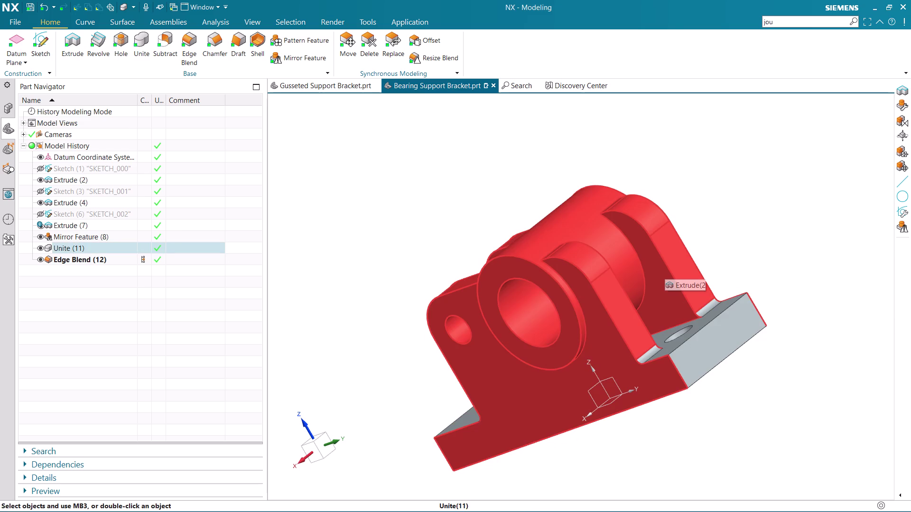
Pick Unite (11), Extrude (2) and Edge Blend (12), then clear the selection.
click(664, 267)
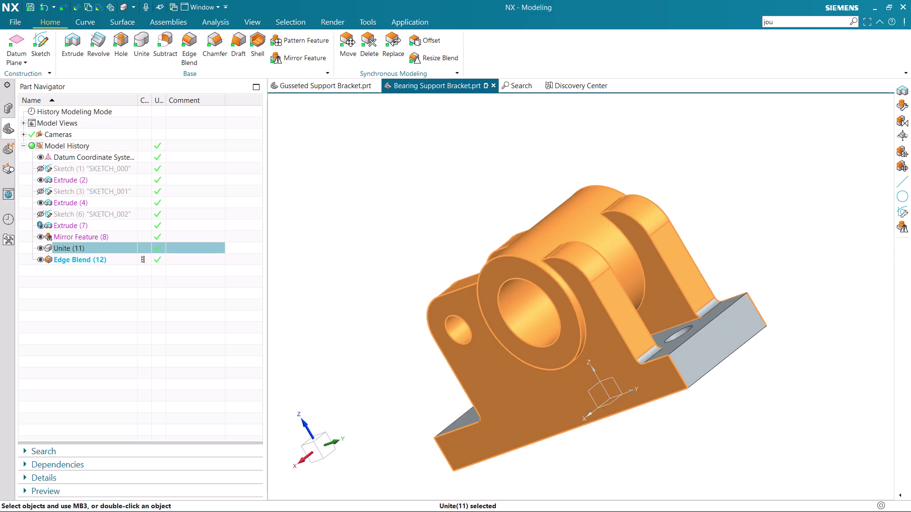
middle_drag(735, 345, 455, 415)
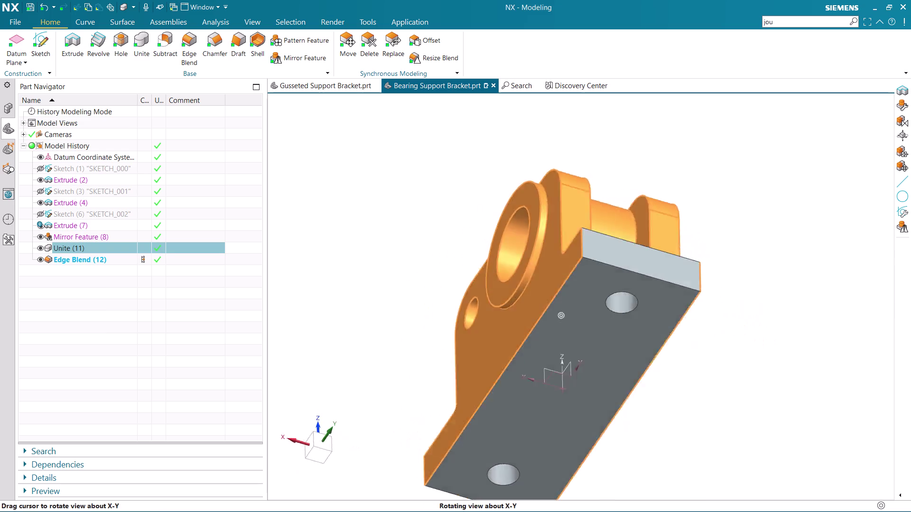
middle_drag(455, 415, 565, 290)
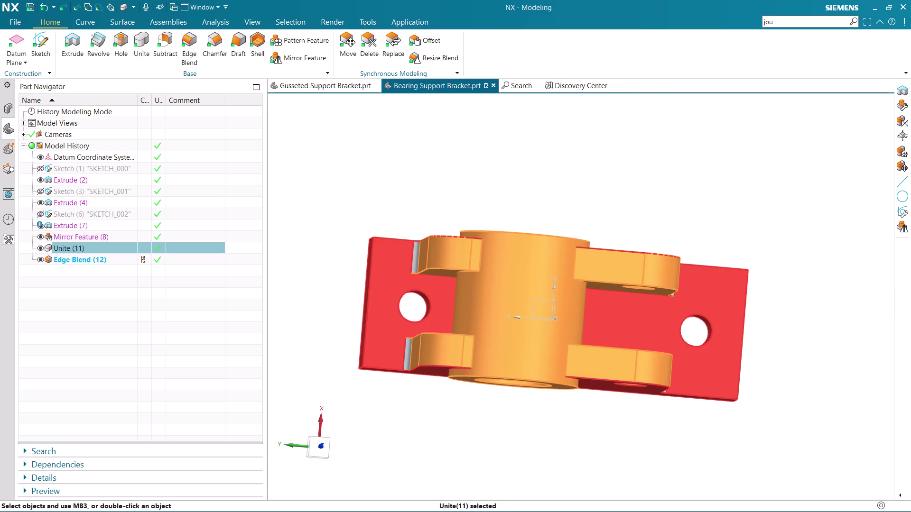
click(732, 349)
middle_drag(794, 336, 655, 315)
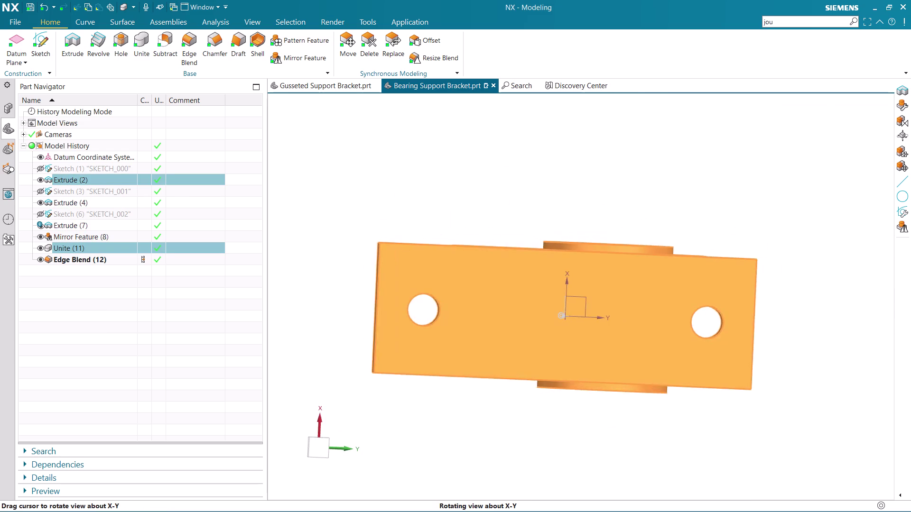
middle_drag(654, 314, 786, 303)
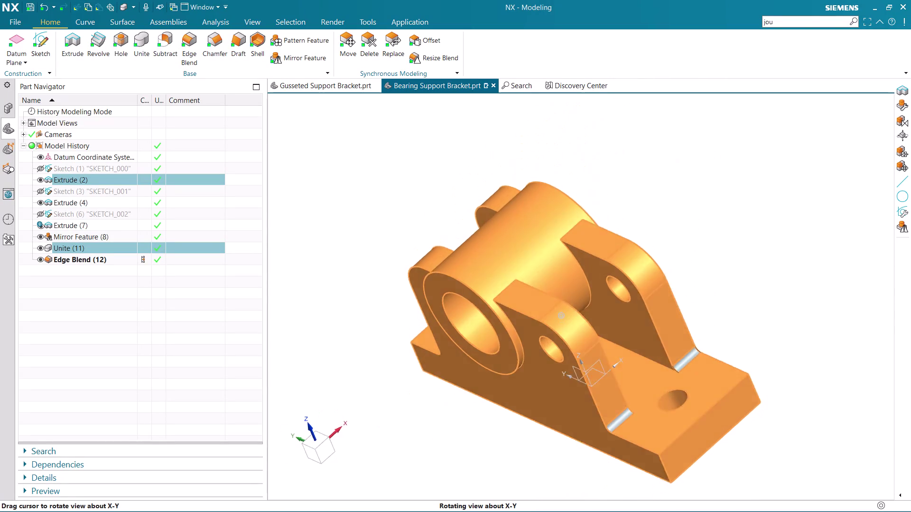
middle_drag(786, 303, 781, 297)
click(684, 351)
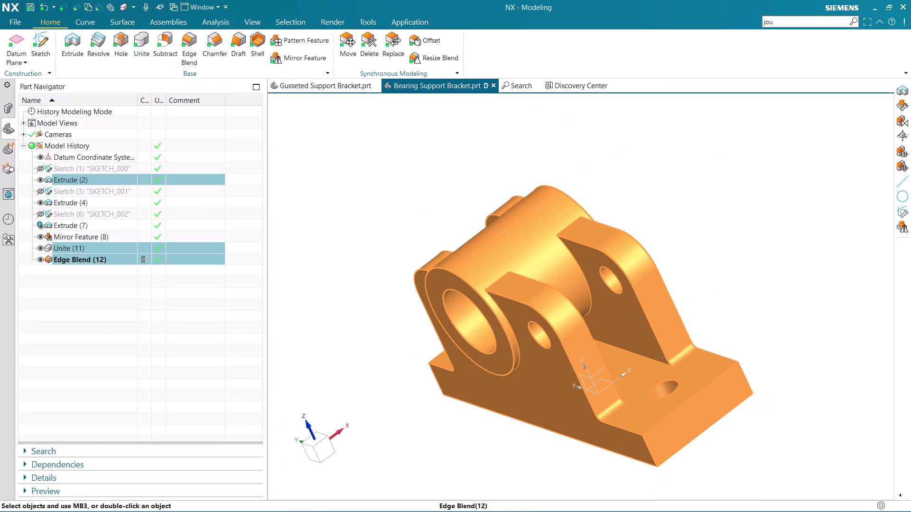
middle_drag(686, 368, 735, 375)
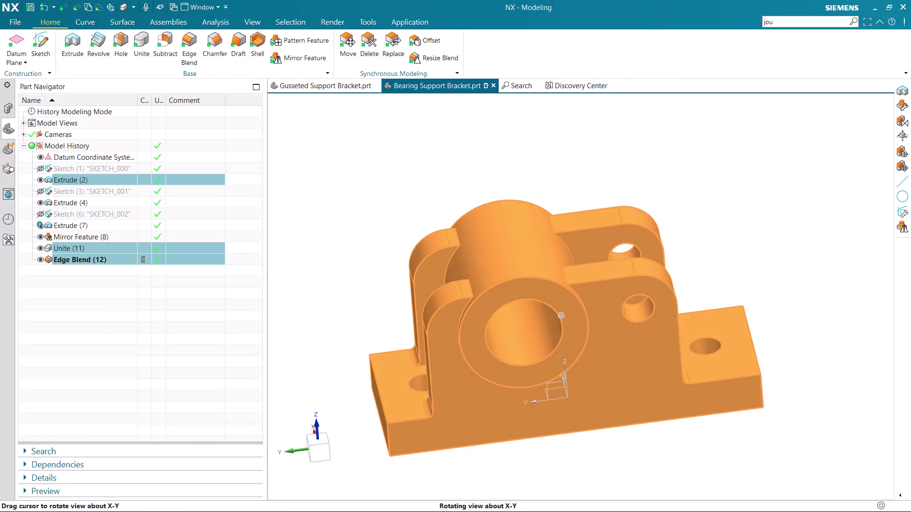
middle_drag(735, 375, 736, 372)
click(828, 257)
click(821, 260)
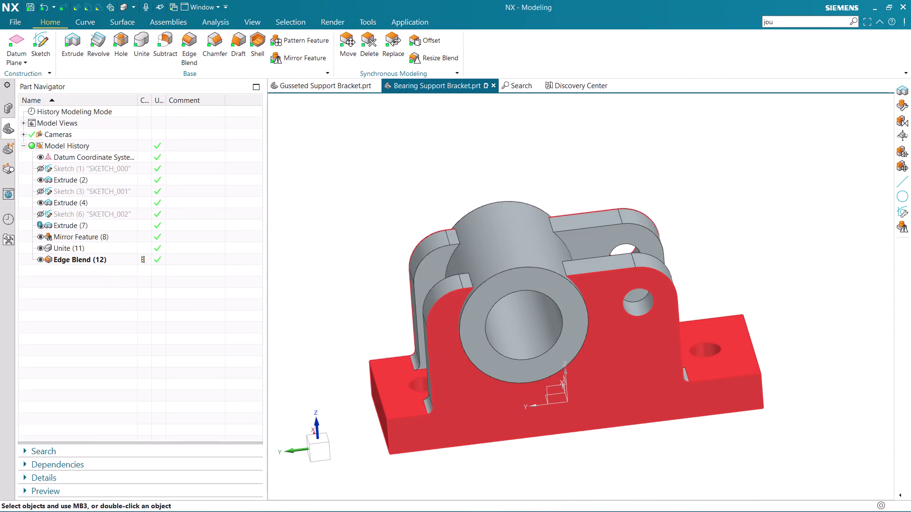
Select the base Extrude (2) while checking the base and bearing housing.
click(704, 370)
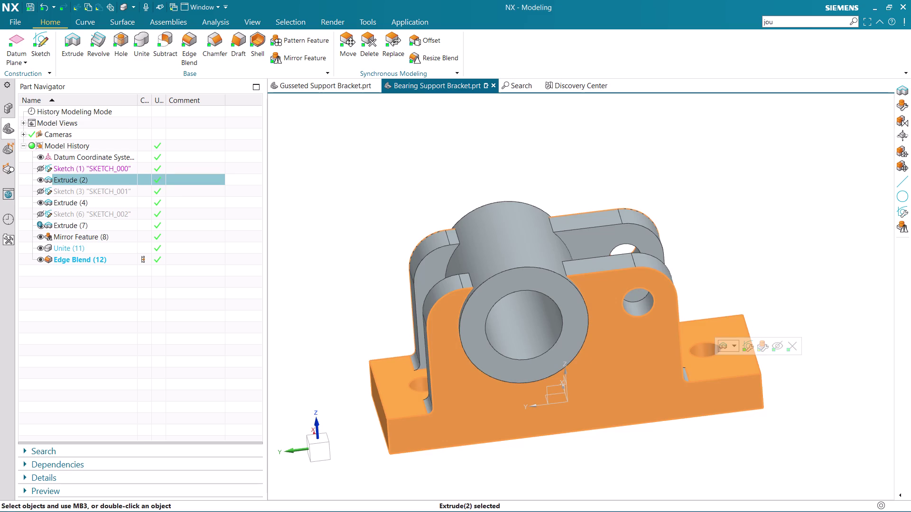
middle_drag(841, 258, 878, 291)
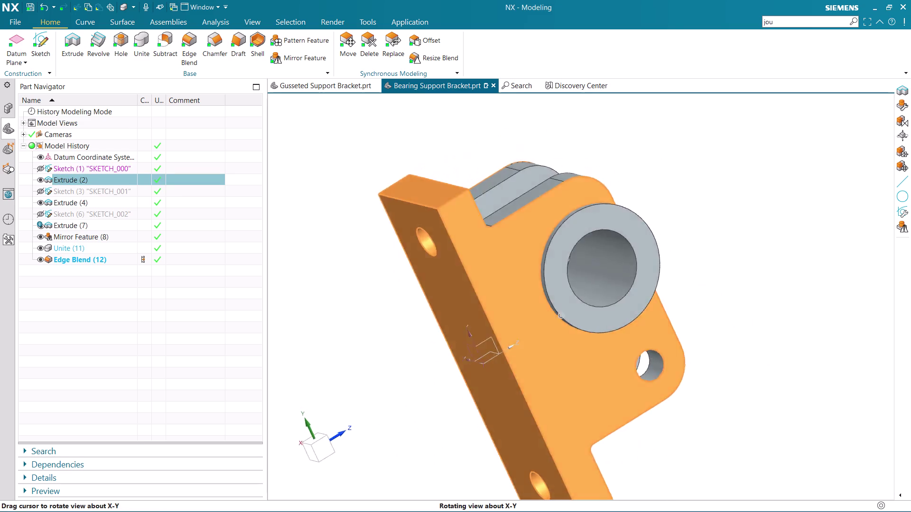
middle_drag(878, 291, 910, 179)
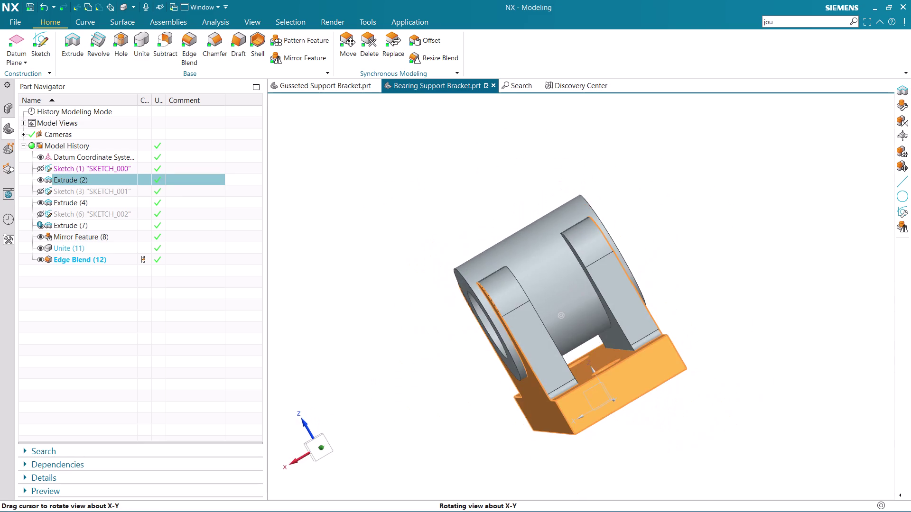
middle_drag(910, 178, 887, 206)
middle_drag(886, 179, 834, 169)
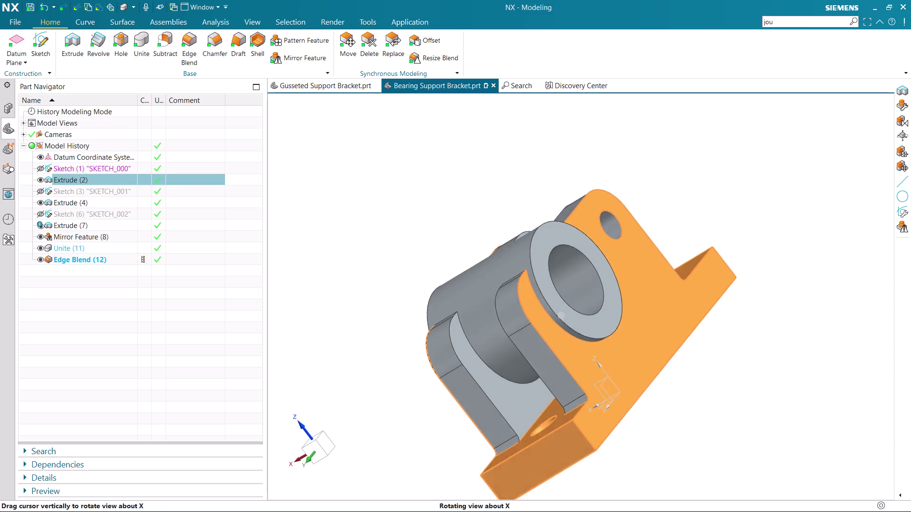
middle_drag(834, 168, 740, 188)
middle_drag(784, 250, 843, 257)
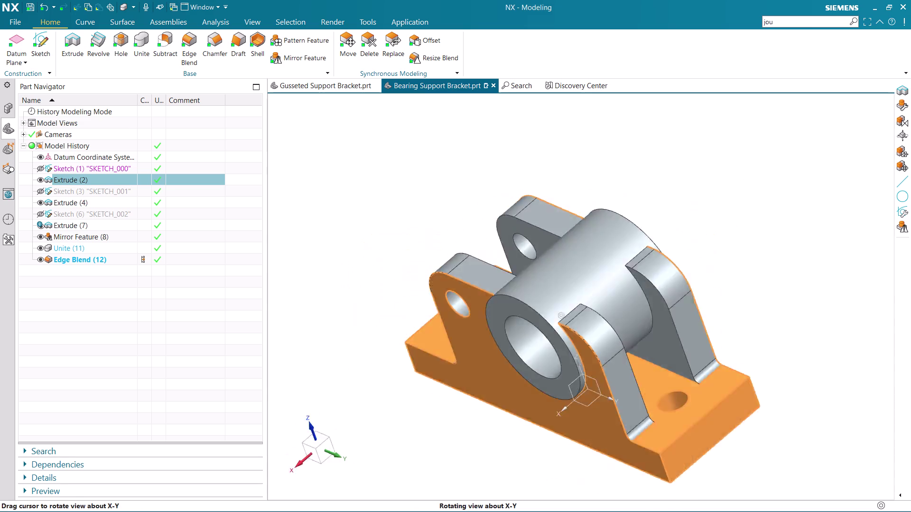
middle_drag(842, 256, 909, 184)
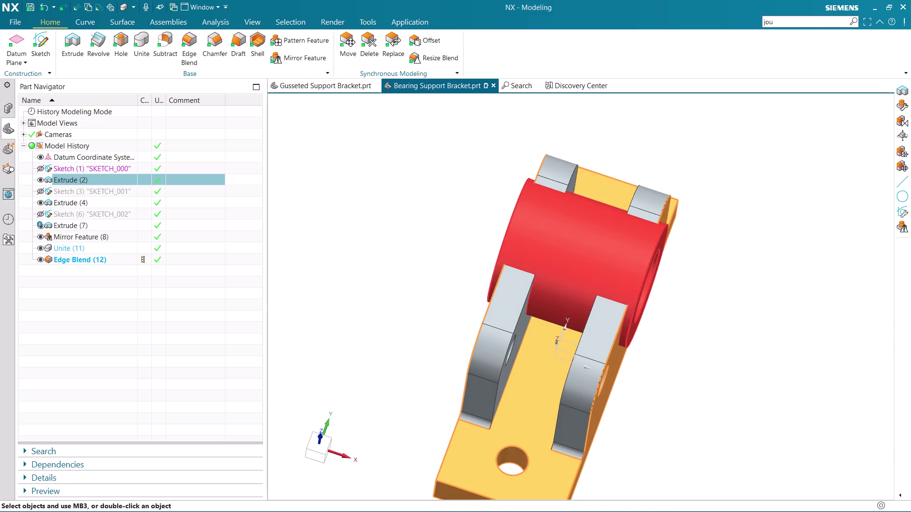
Add Extrude (4), Unite (11) and Edge Blend (12), clear their colours, and bring up Extrude (2) actions.
click(587, 265)
click(498, 345)
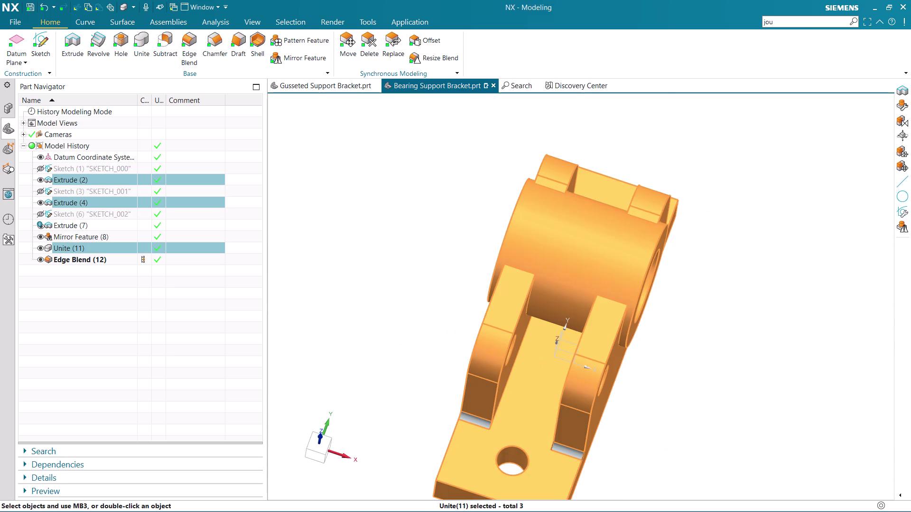
middle_drag(864, 249, 758, 326)
click(588, 385)
middle_drag(758, 330, 775, 332)
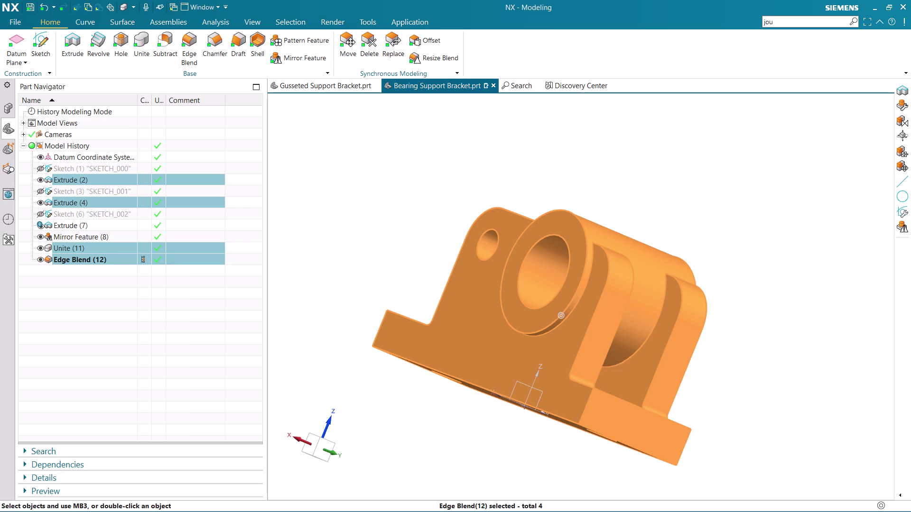
middle_drag(775, 332, 825, 370)
click(793, 322)
drag(803, 314, 809, 301)
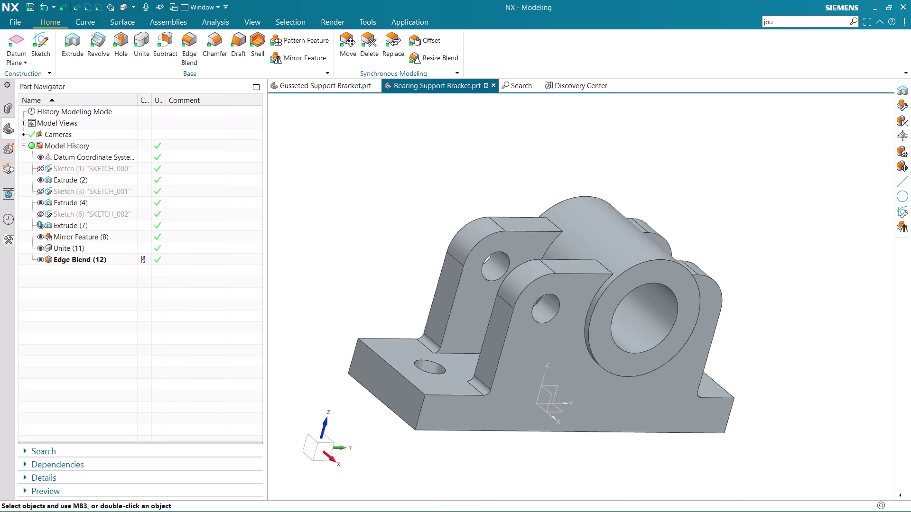
right_click(546, 346)
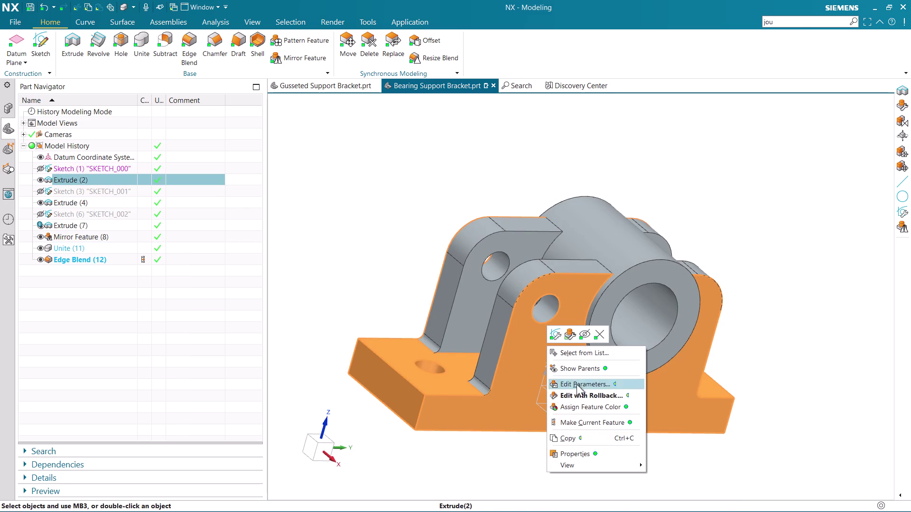
Assign a red face colour to the base Extrude (2) and apply it.
click(585, 405)
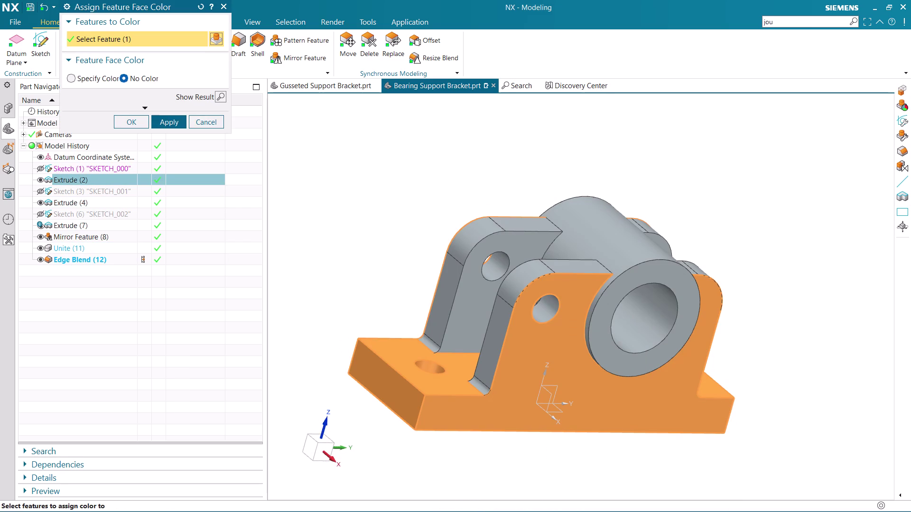
click(71, 78)
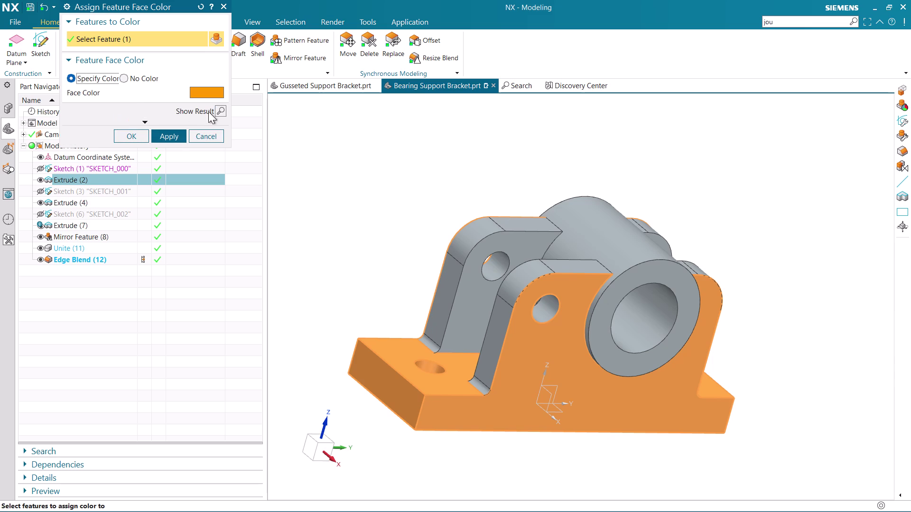
click(210, 93)
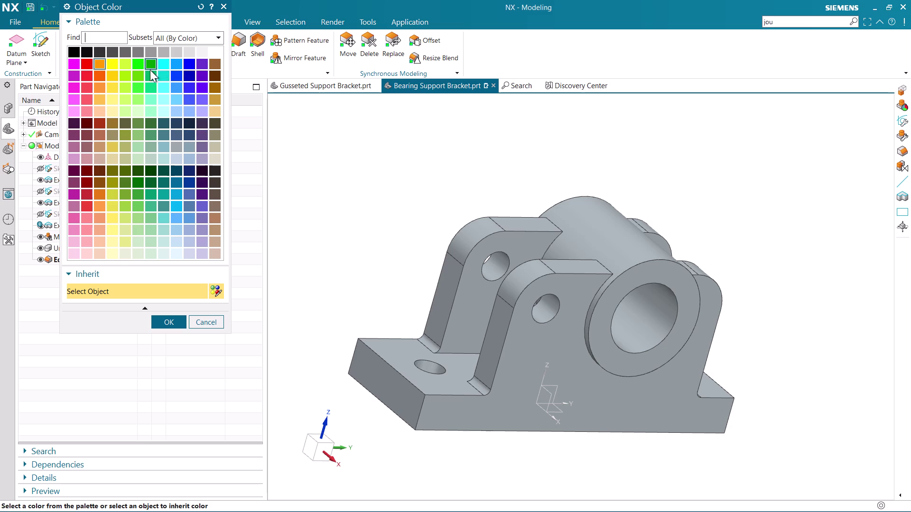
click(83, 90)
click(163, 321)
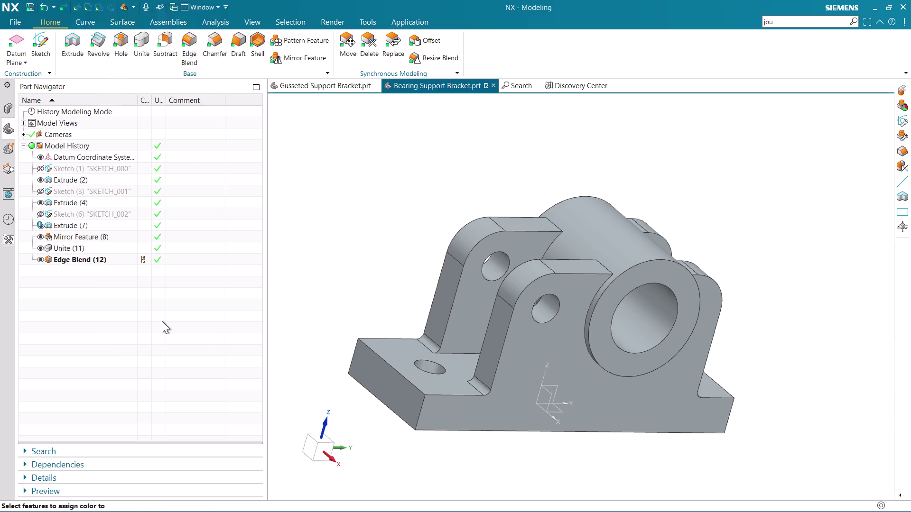
click(163, 138)
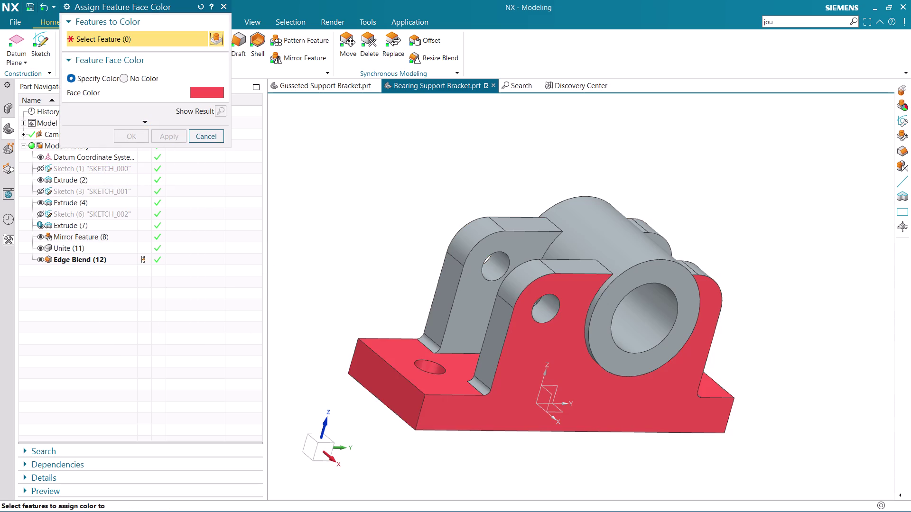
middle_drag(476, 422, 455, 385)
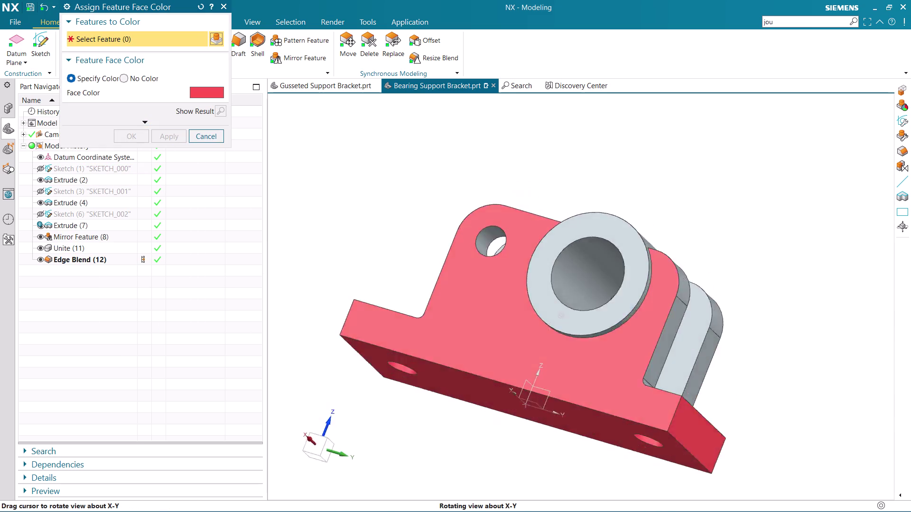
middle_drag(454, 385, 527, 422)
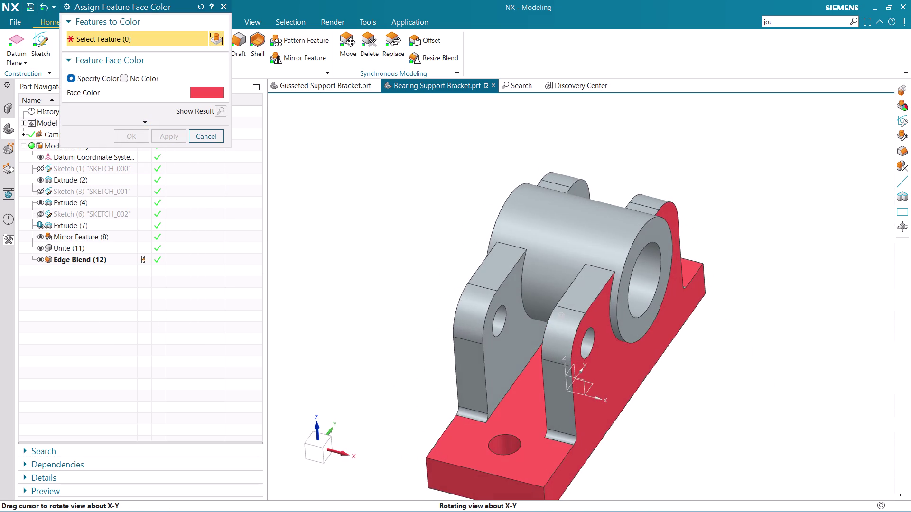
middle_drag(527, 422, 539, 418)
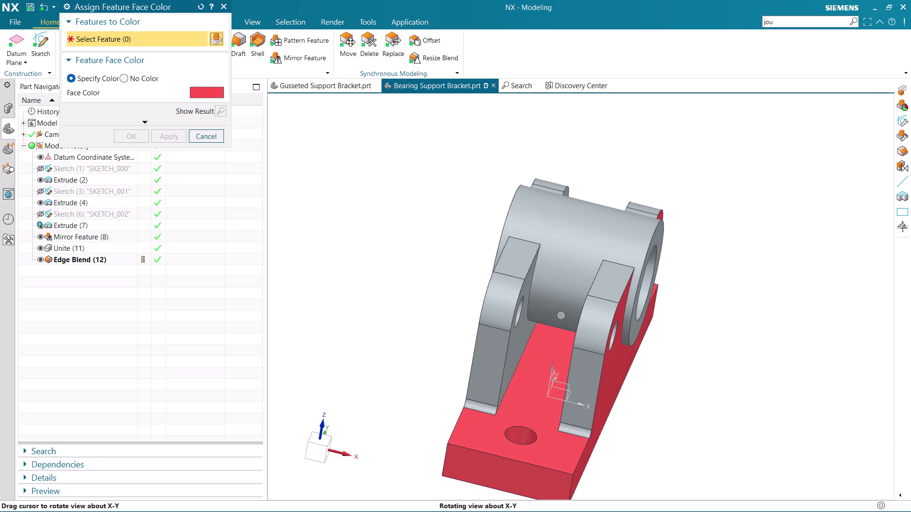
middle_drag(540, 418, 538, 418)
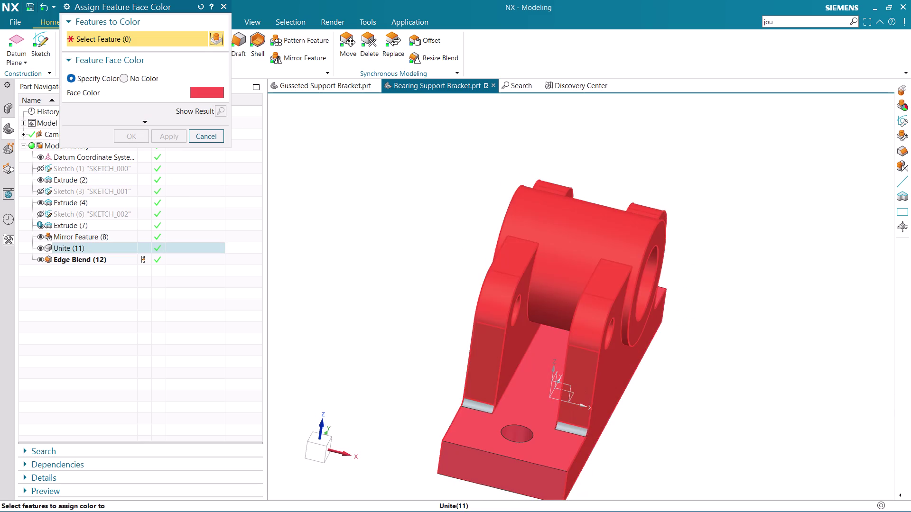
middle_drag(621, 373, 599, 370)
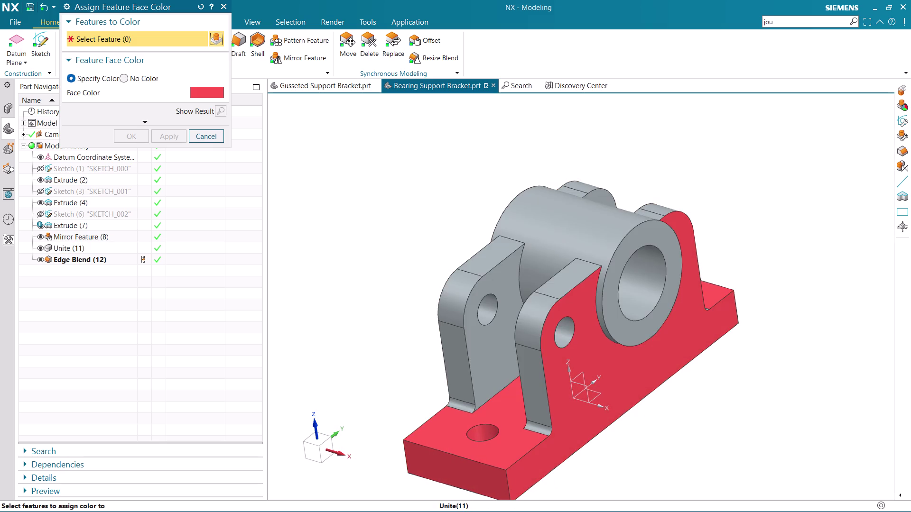
click(210, 135)
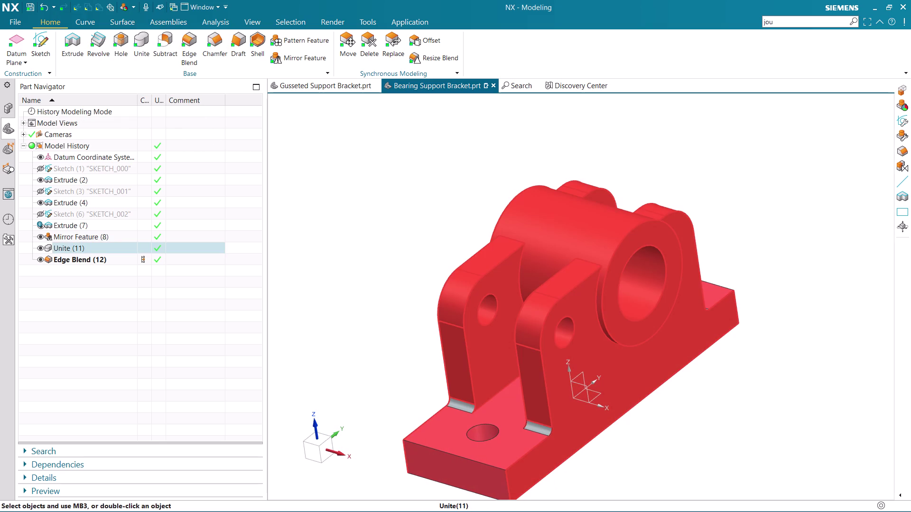
middle_drag(443, 361, 477, 370)
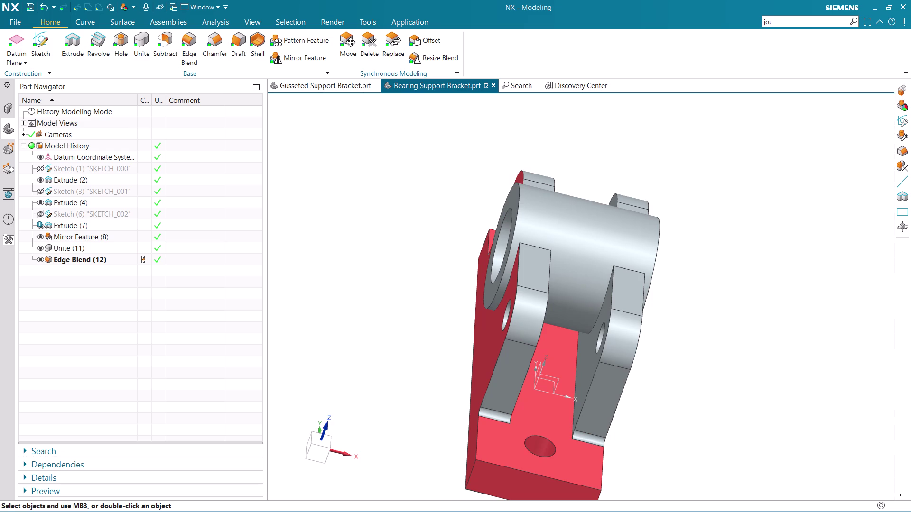
middle_drag(716, 297, 630, 386)
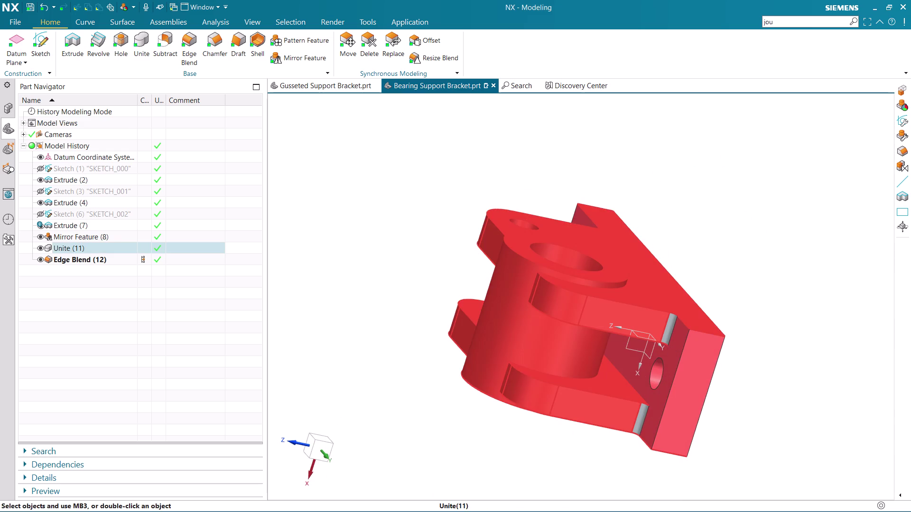
click(633, 400)
scroll(up, 3)
middle_drag(642, 350, 681, 336)
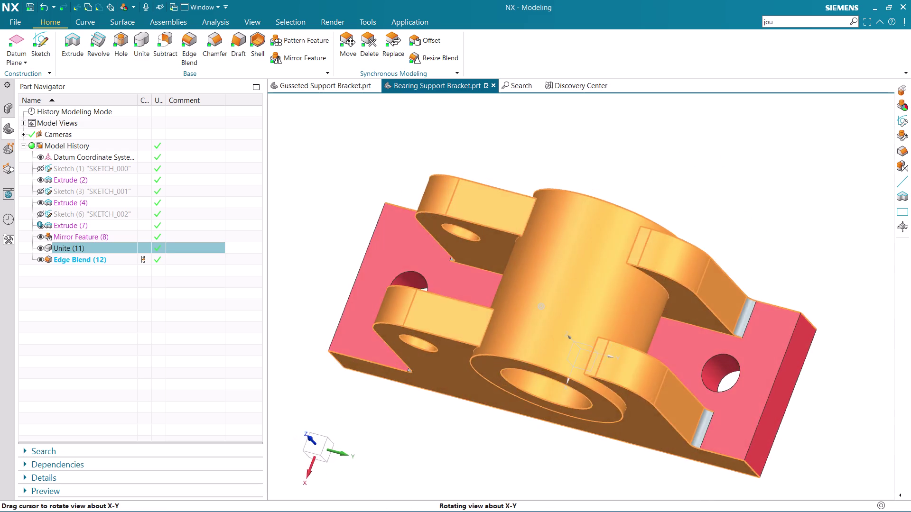
middle_drag(681, 336, 686, 327)
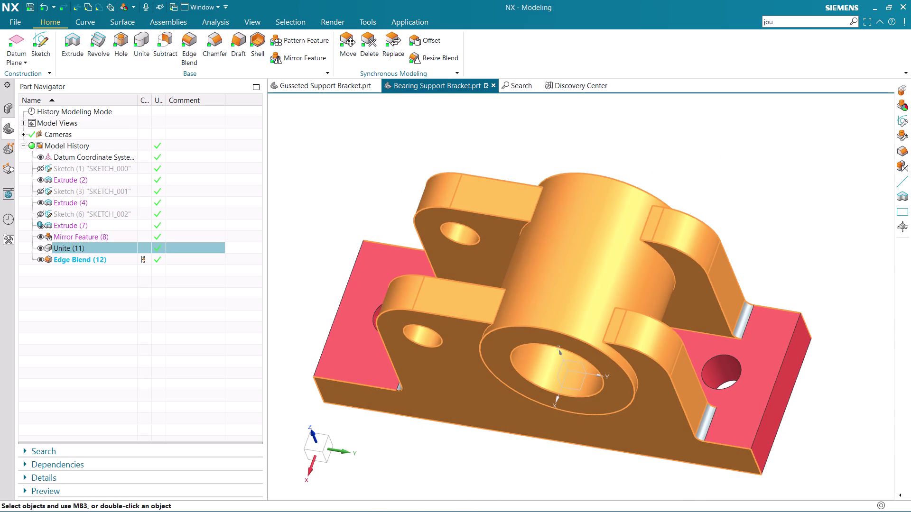
click(885, 253)
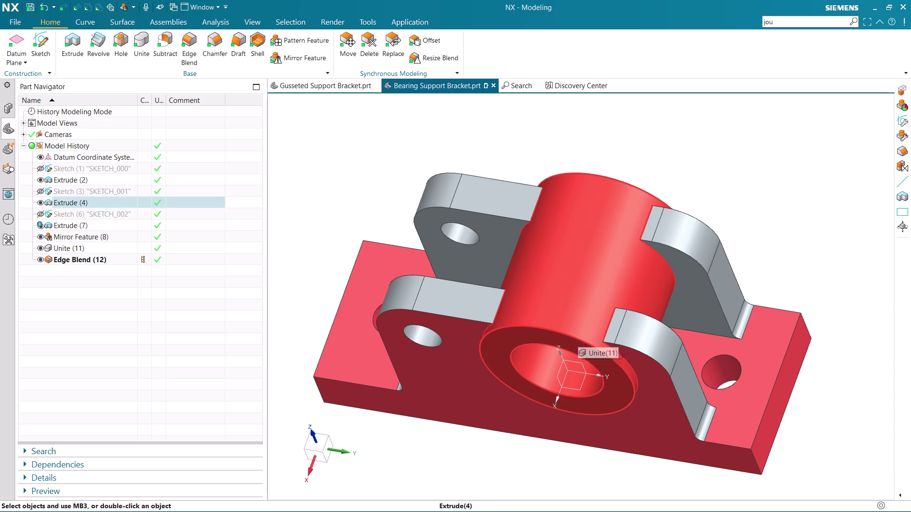
click(577, 335)
click(835, 247)
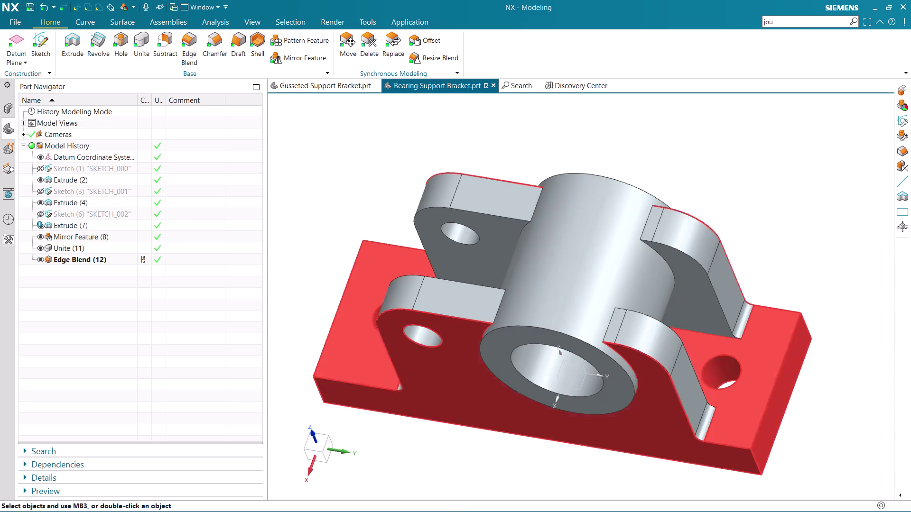
click(718, 311)
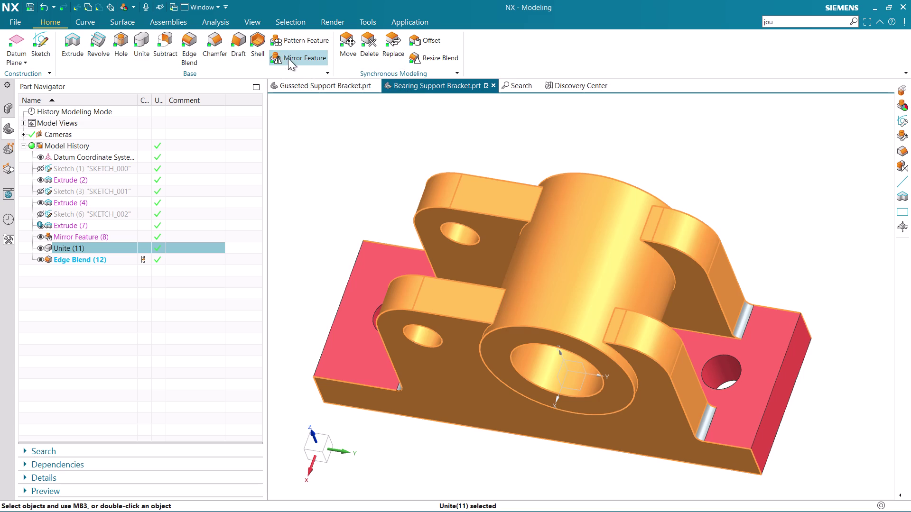
Assign a light gray face colour to the selected feature and apply it.
right_click(418, 336)
click(455, 410)
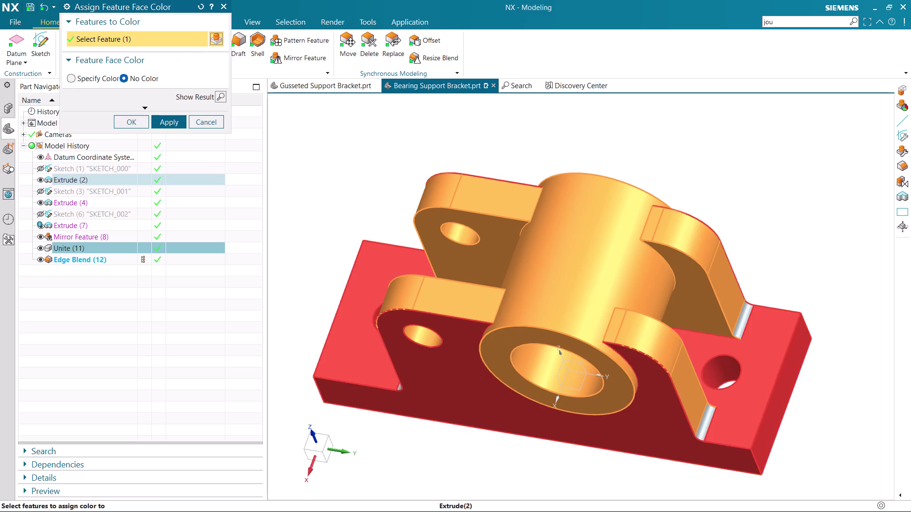
click(102, 77)
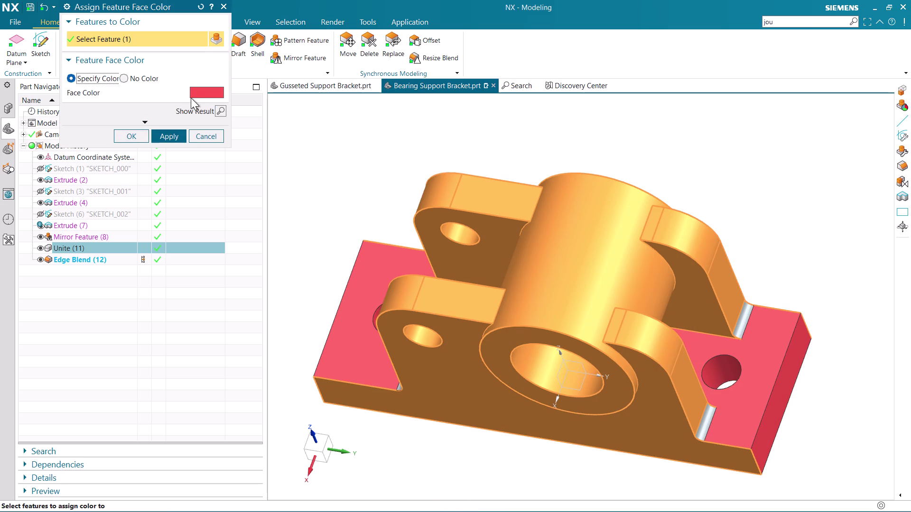
click(198, 93)
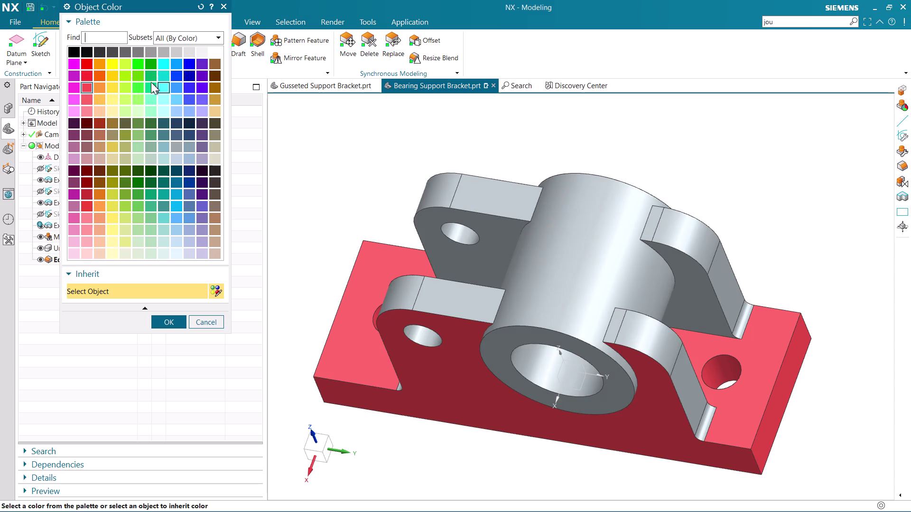
click(211, 50)
click(204, 52)
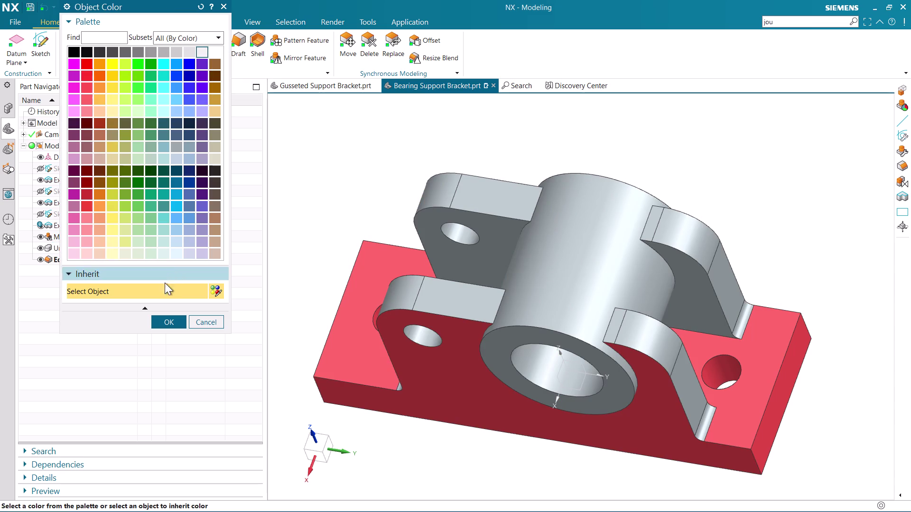
click(167, 319)
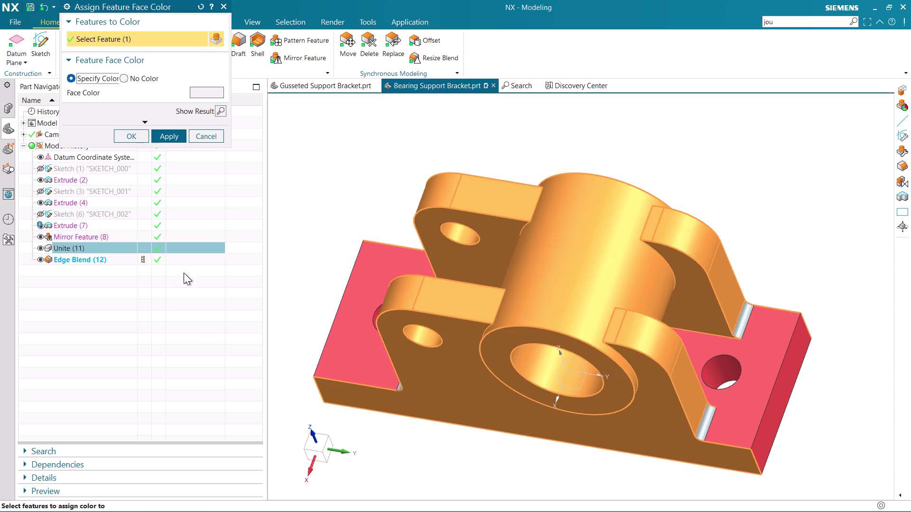
click(171, 133)
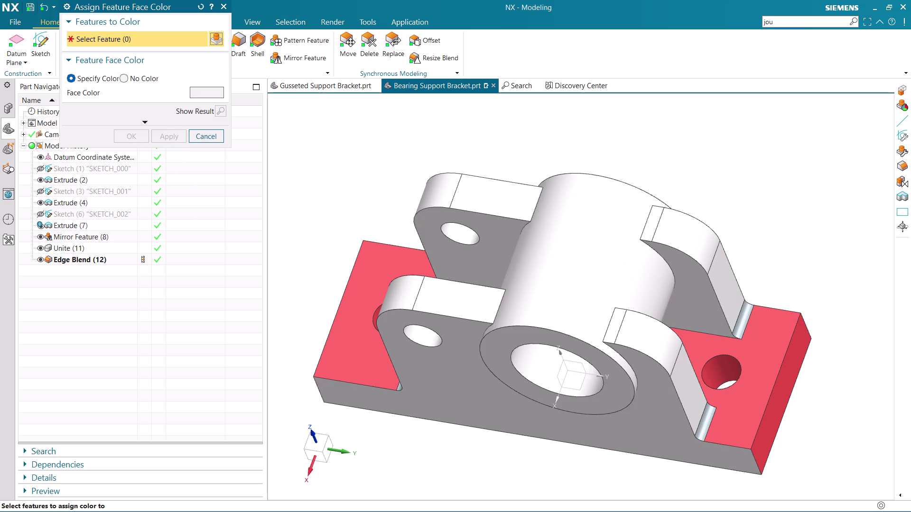
Give the Extrude (4) cylindrical boss a Dark Gray face colour.
middle_drag(682, 236, 718, 224)
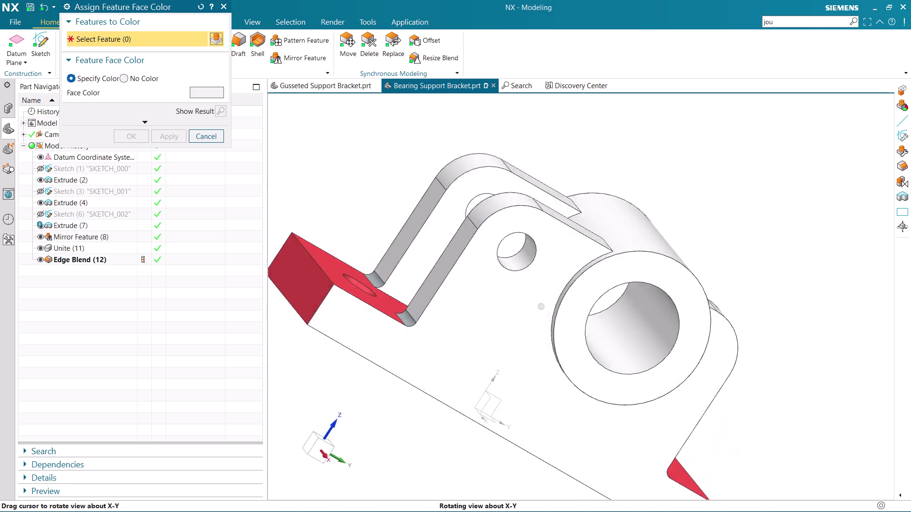
middle_drag(718, 224, 697, 244)
click(429, 182)
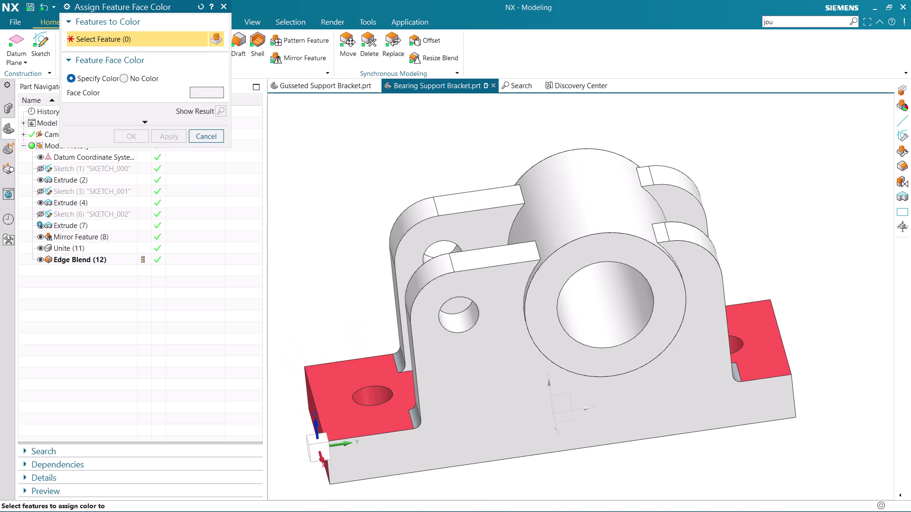
click(559, 316)
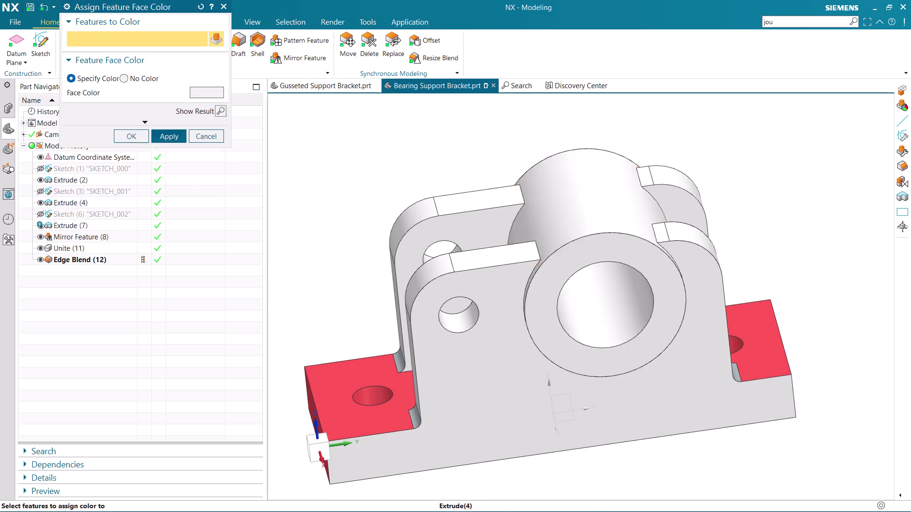
click(82, 84)
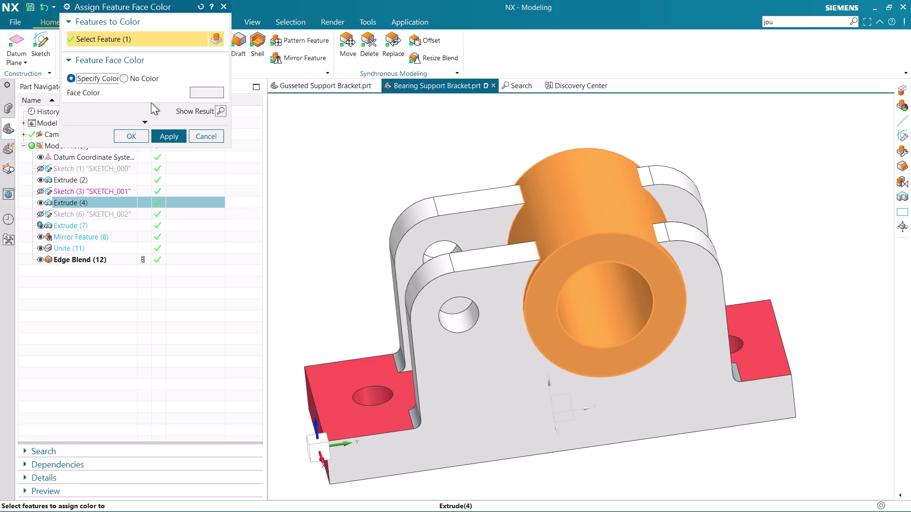
click(196, 94)
click(97, 52)
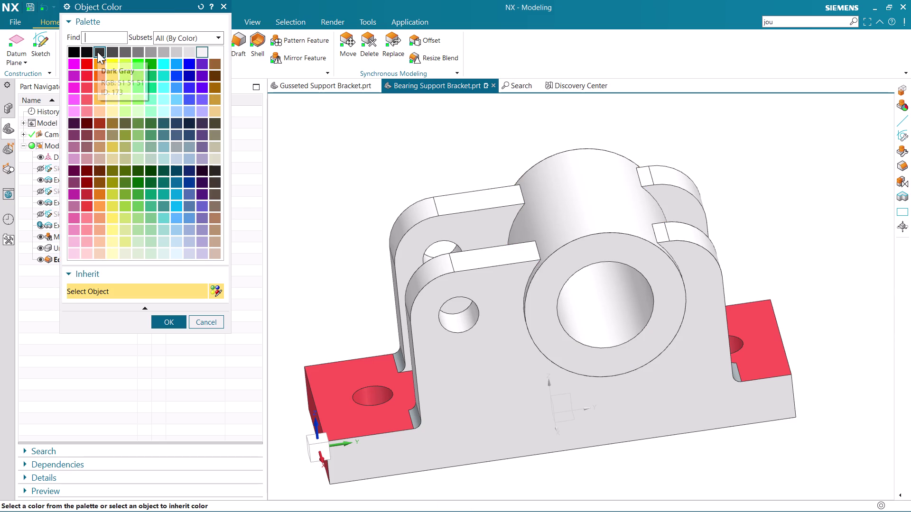
click(164, 326)
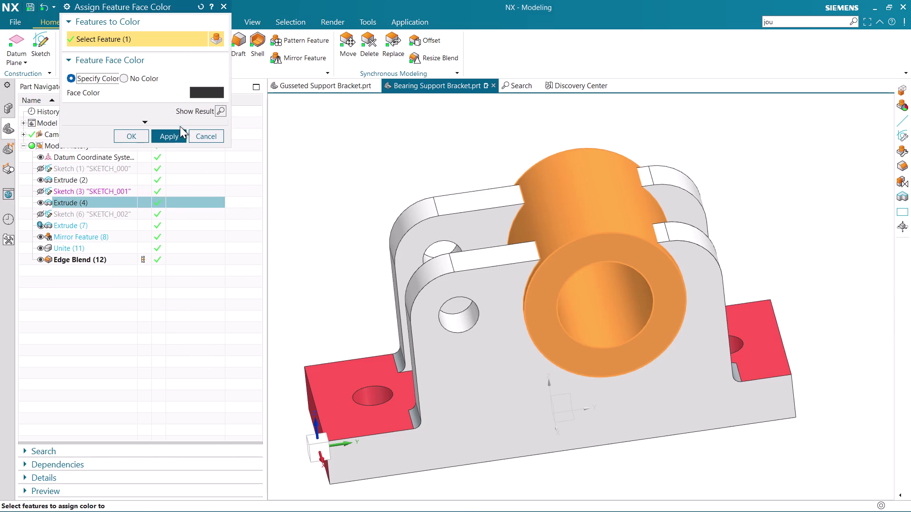
click(169, 133)
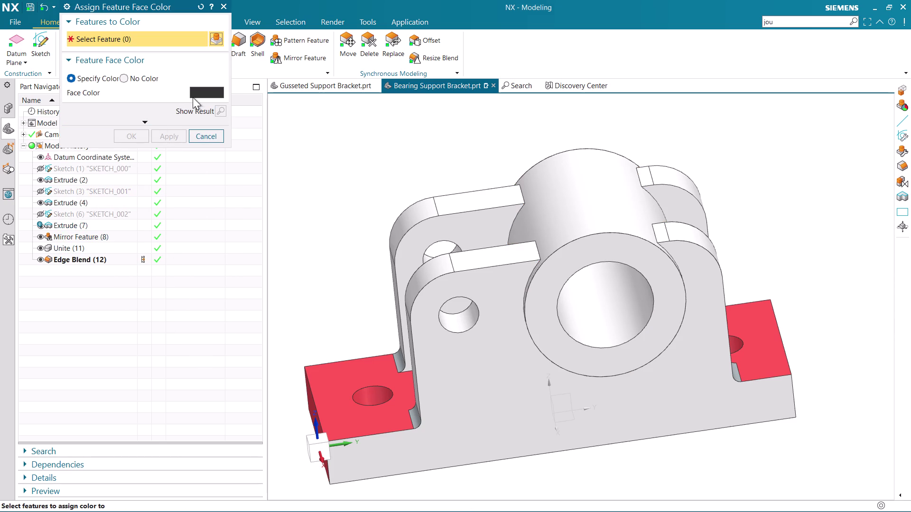
Reapply the colour to the boss and close the face colour settings.
click(537, 301)
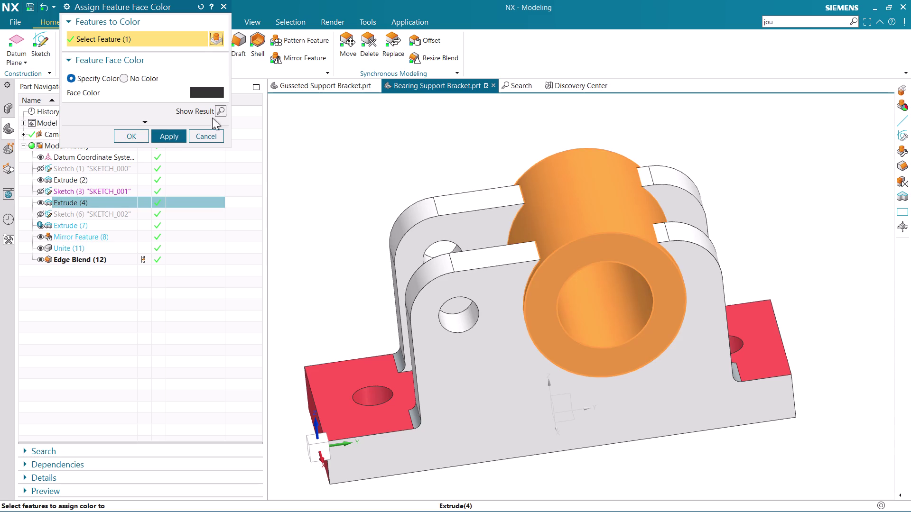
click(172, 134)
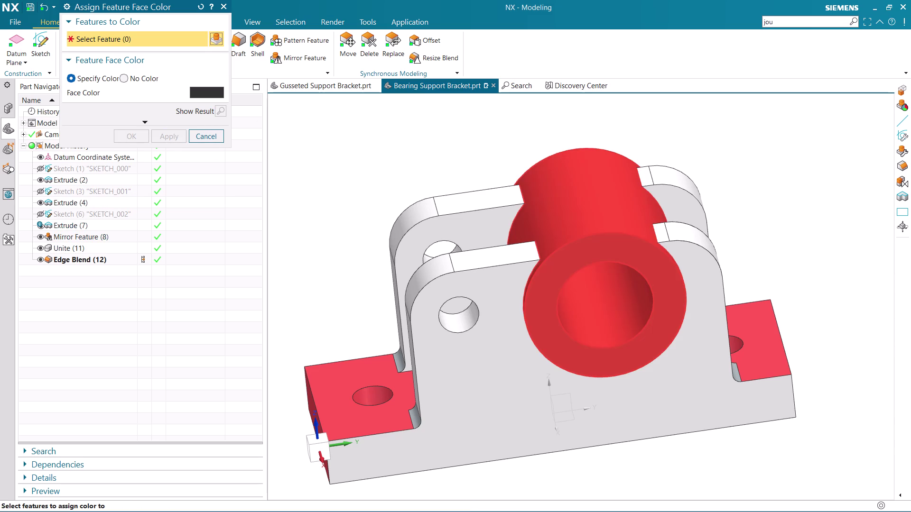
click(786, 229)
click(195, 132)
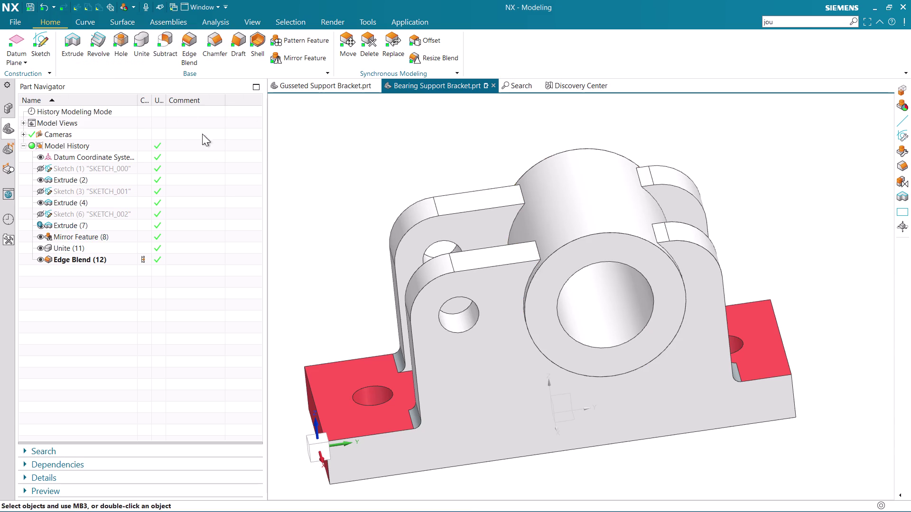
Select the base extrude and cylindrical boss for a face colour assignment.
scroll(down, 3)
click(547, 282)
right_click(691, 205)
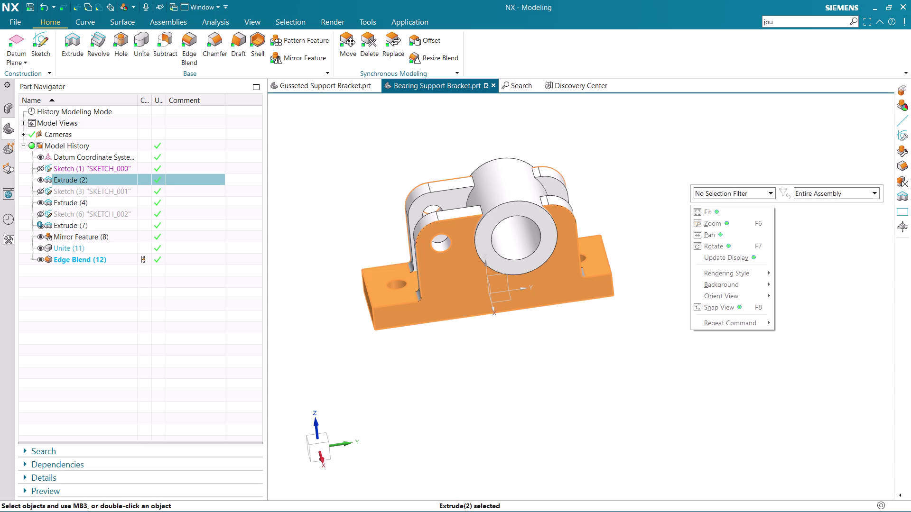
click(714, 260)
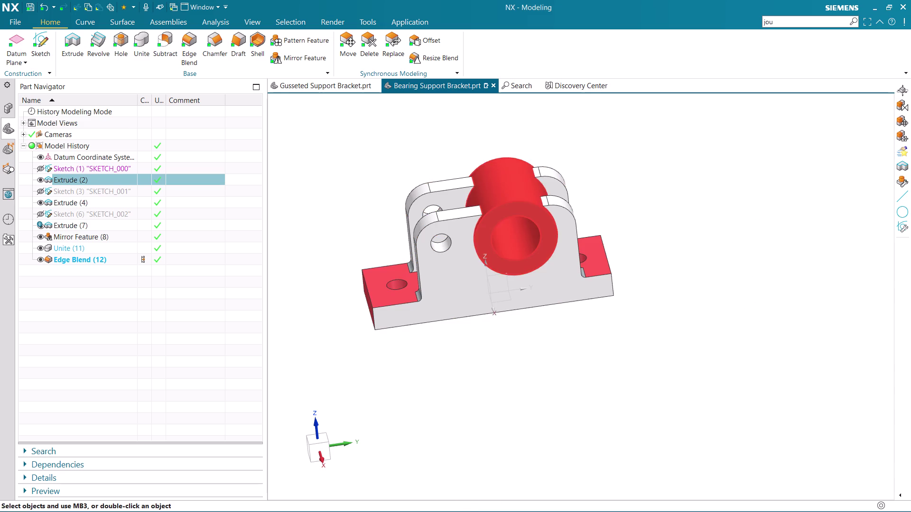
click(545, 240)
right_click(545, 240)
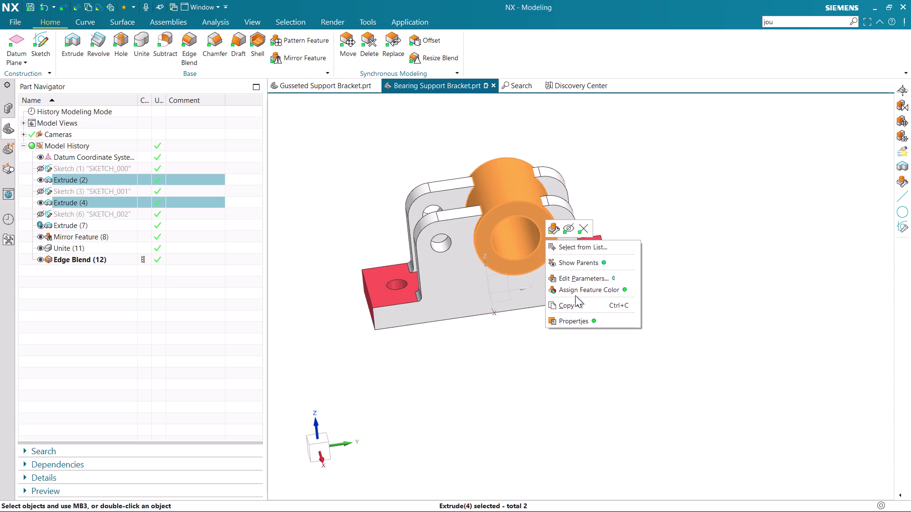
click(573, 288)
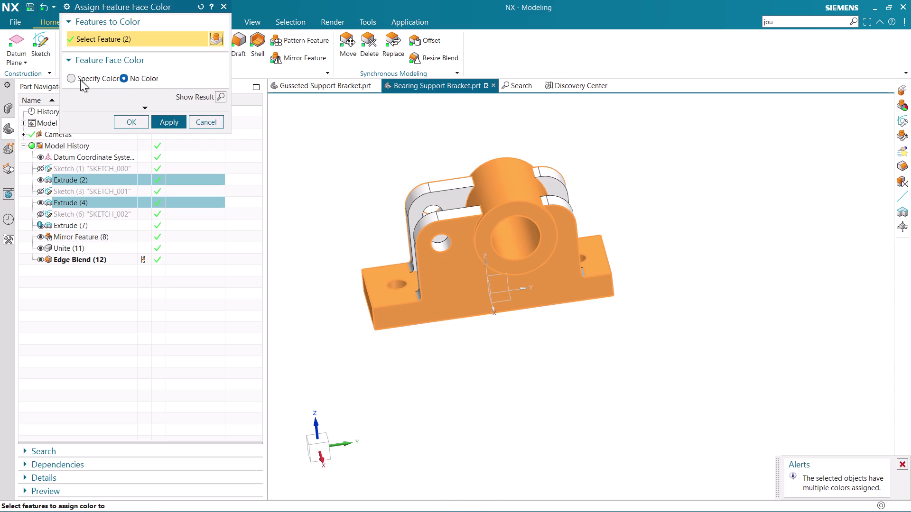
Give only the Extrude (4) boss a light gray face colour and apply it.
click(81, 77)
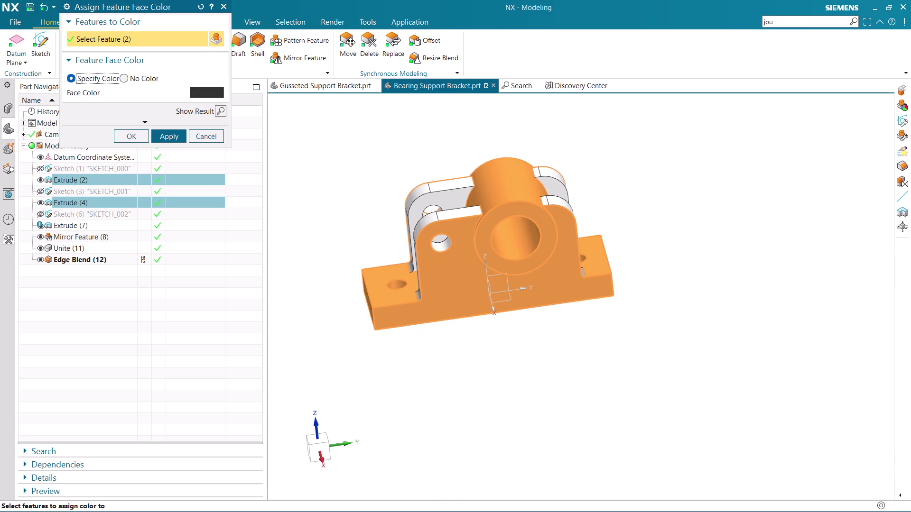
click(611, 142)
click(498, 185)
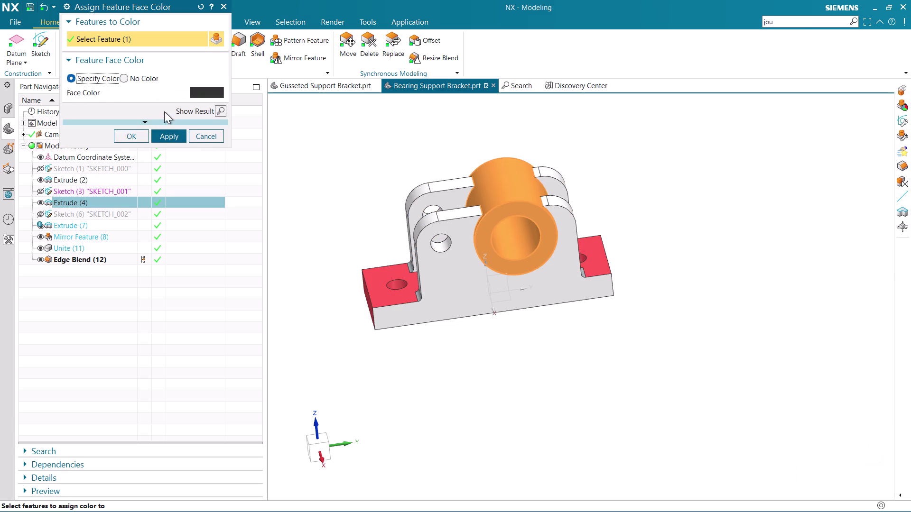
click(162, 134)
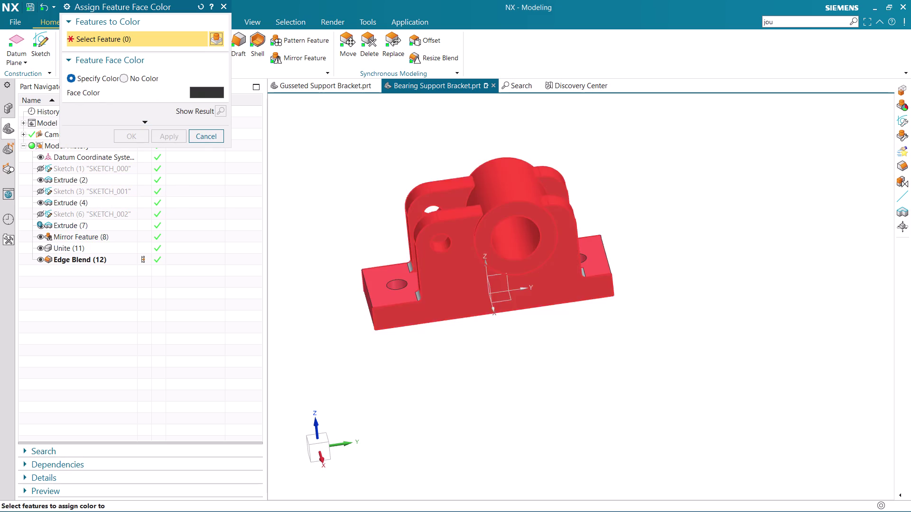
click(206, 92)
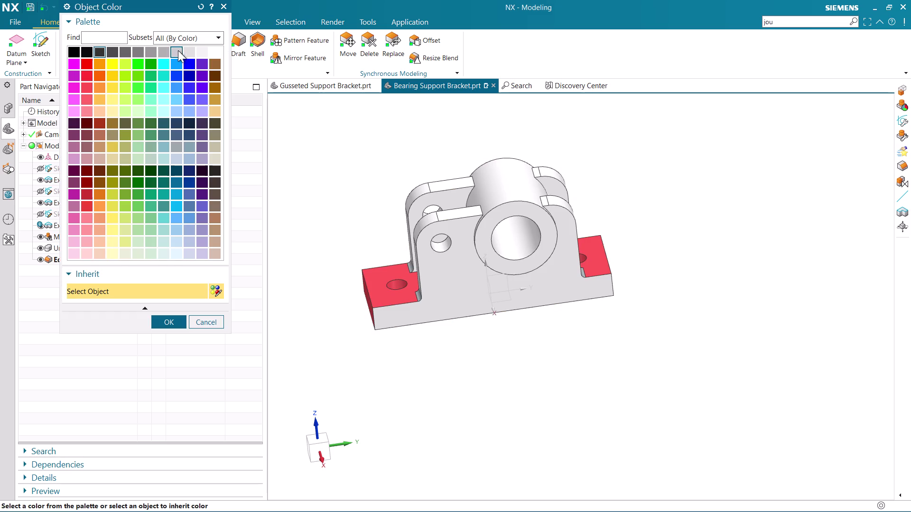
click(84, 52)
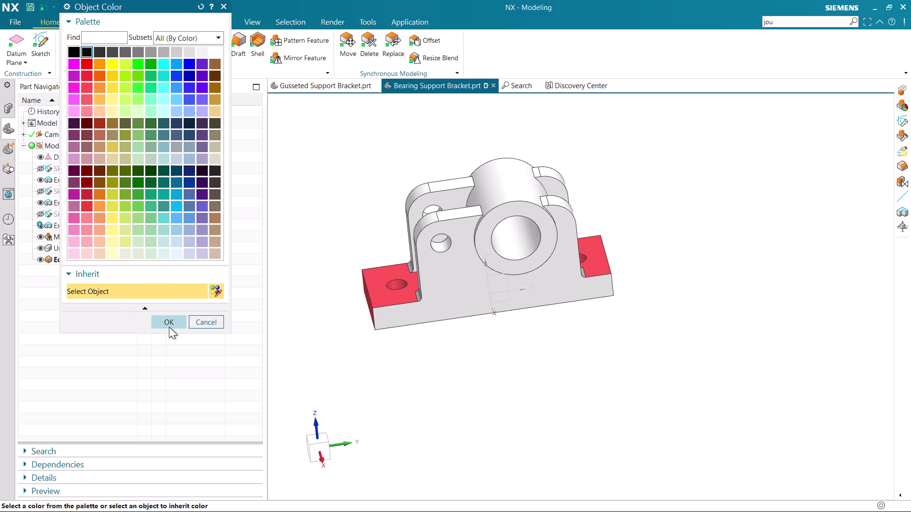
click(167, 323)
click(203, 85)
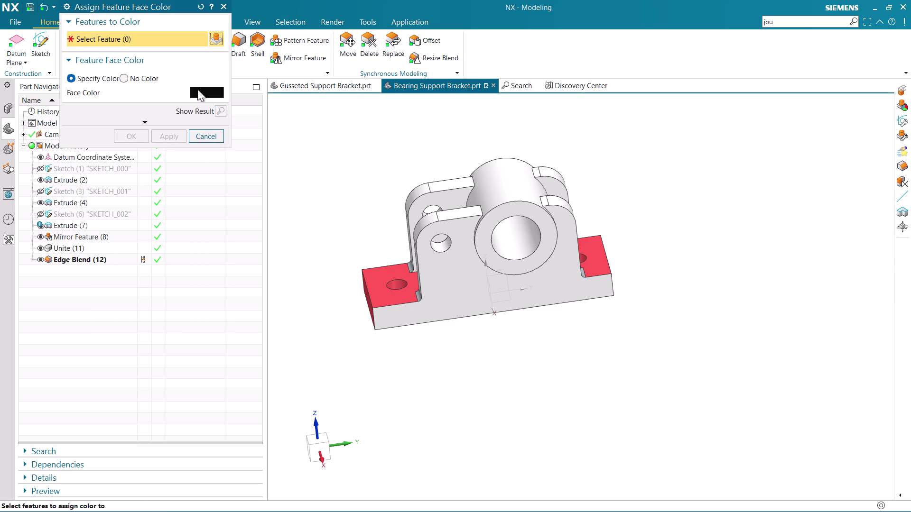
click(510, 213)
click(173, 135)
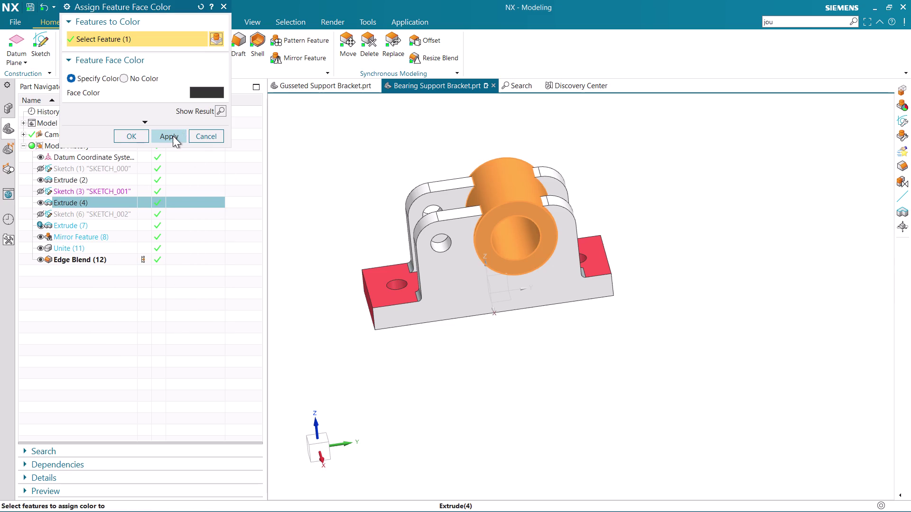
click(201, 134)
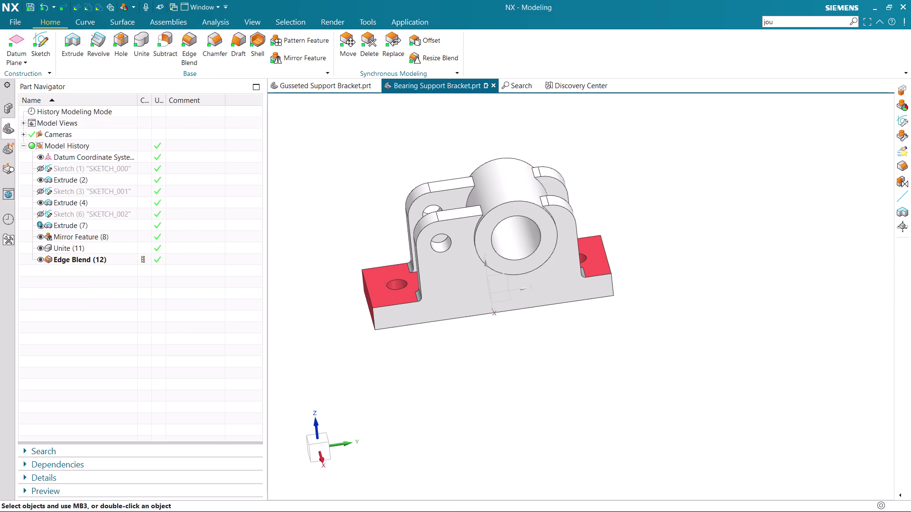
Inspect the colours from several angles and begin a feature colour assignment on the base.
scroll(down, 3)
scroll(up, 3)
scroll(down, 3)
scroll(up, 3)
middle_drag(709, 301, 606, 356)
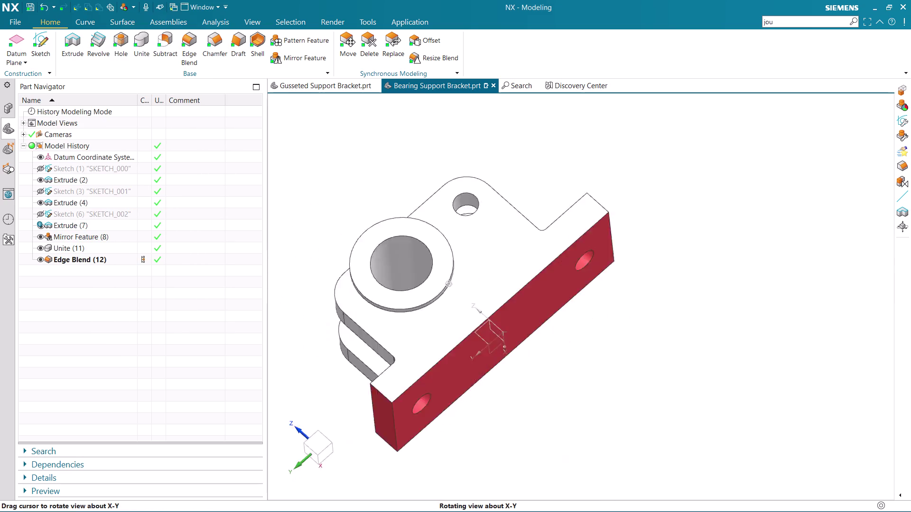
middle_drag(605, 357, 691, 438)
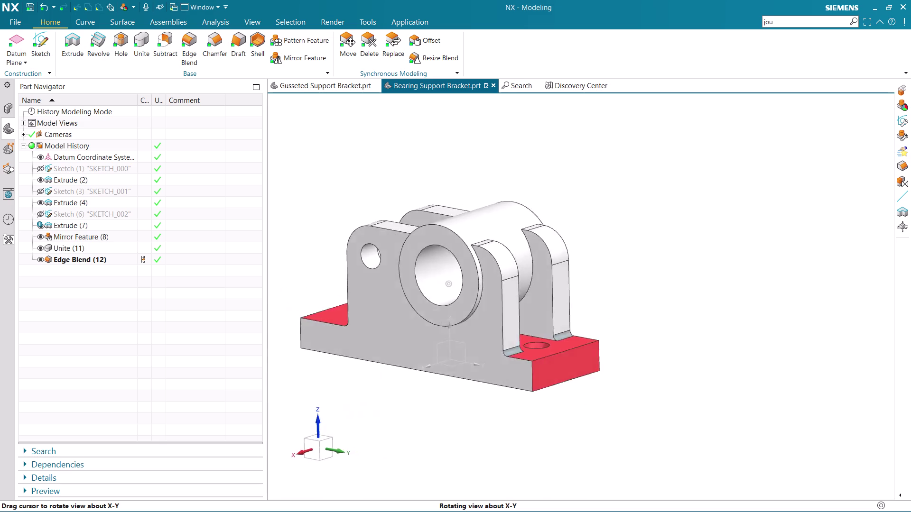
middle_drag(691, 438, 581, 205)
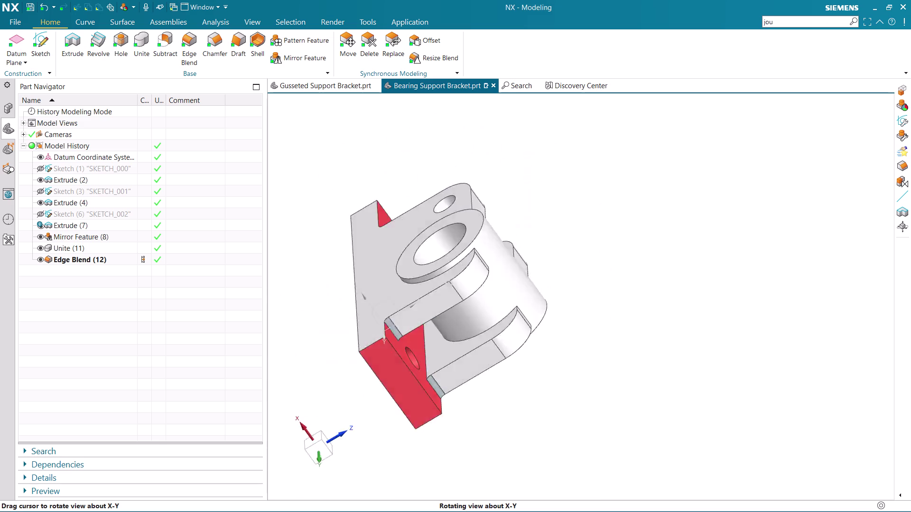
middle_drag(582, 206, 621, 281)
right_click(405, 335)
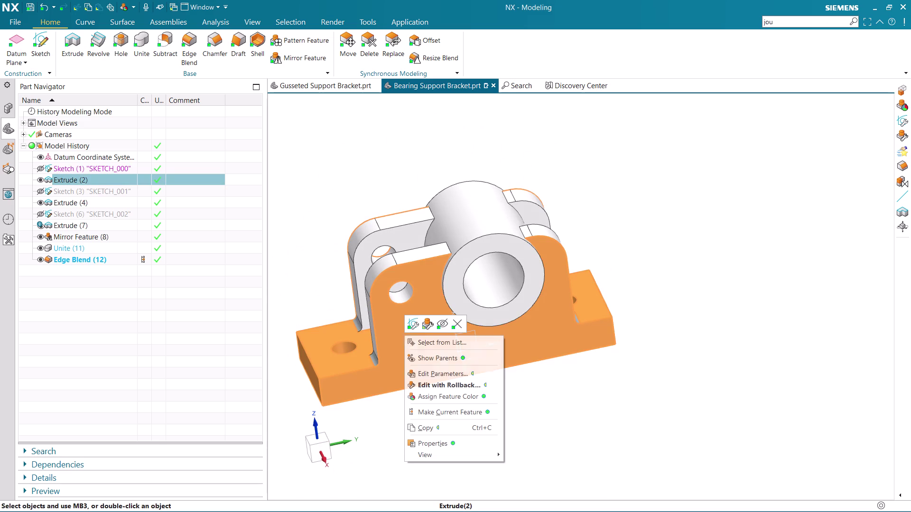
click(461, 397)
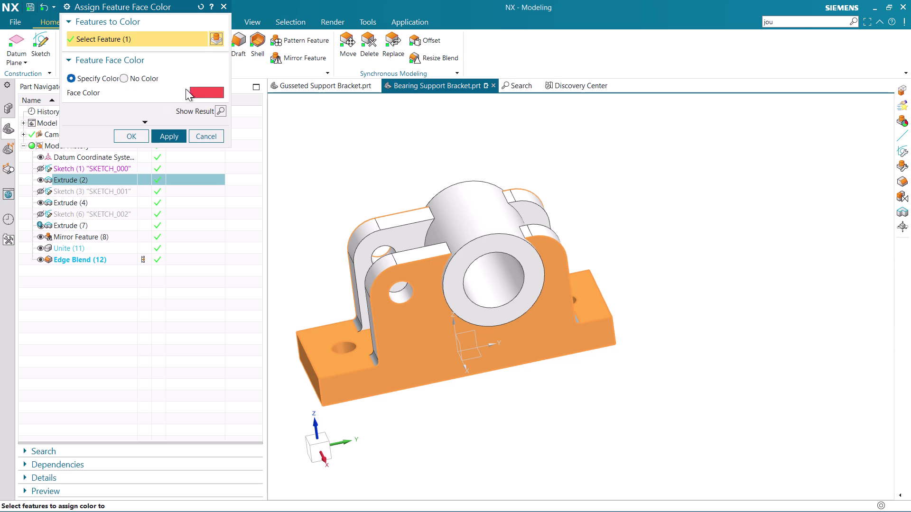
Narrow the selection to Unite (11) and apply a dark gray face colour.
scroll(down, 3)
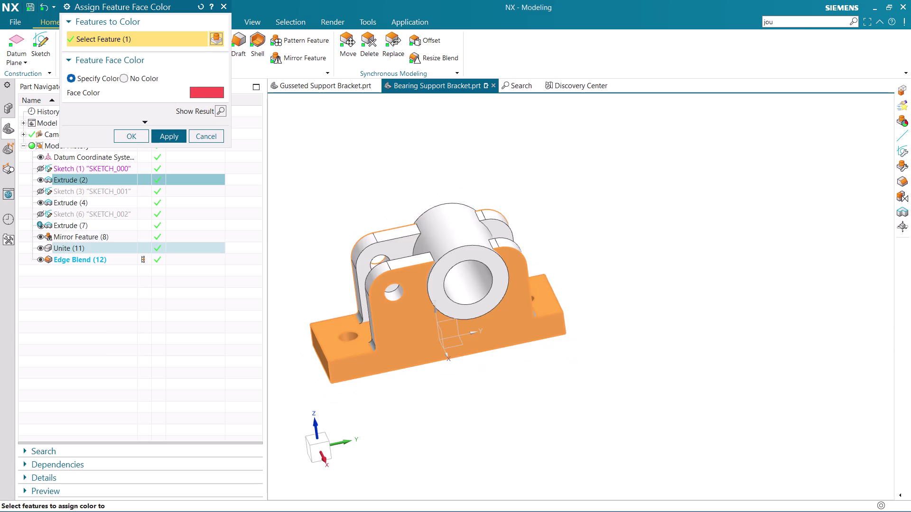
click(388, 254)
click(675, 196)
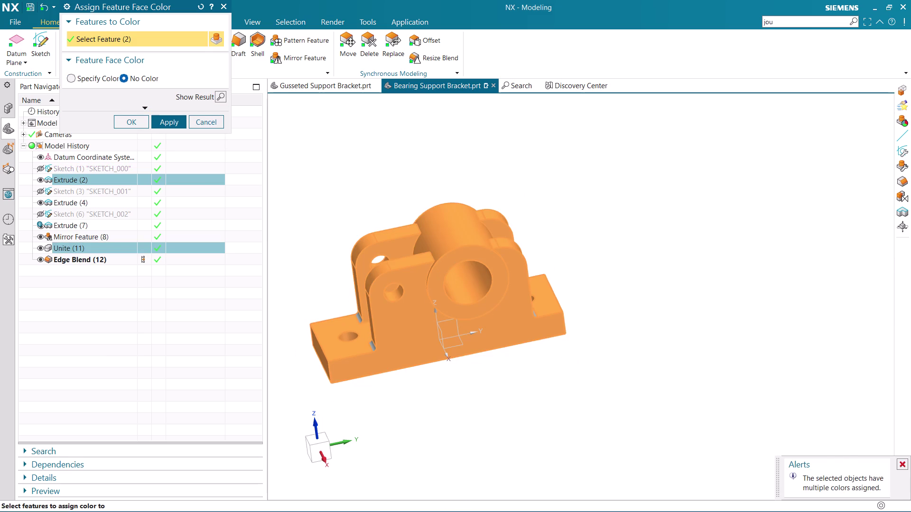
click(378, 251)
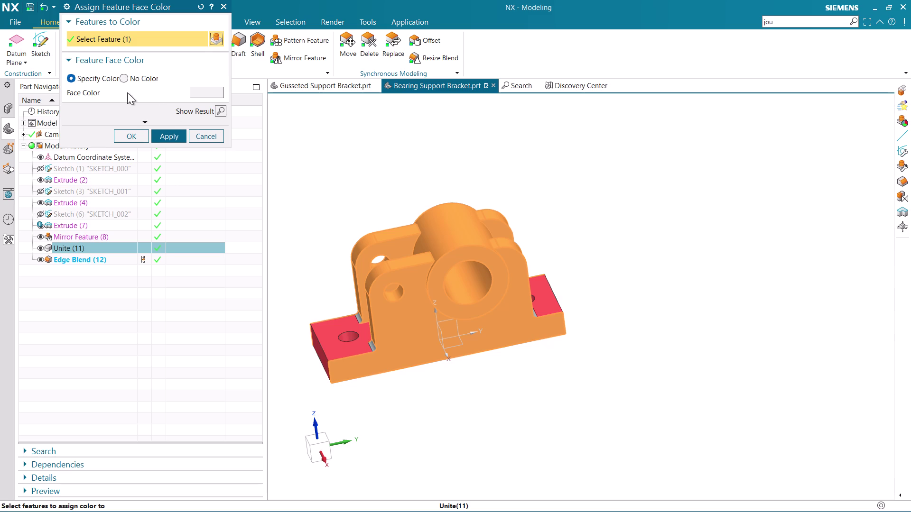
click(208, 95)
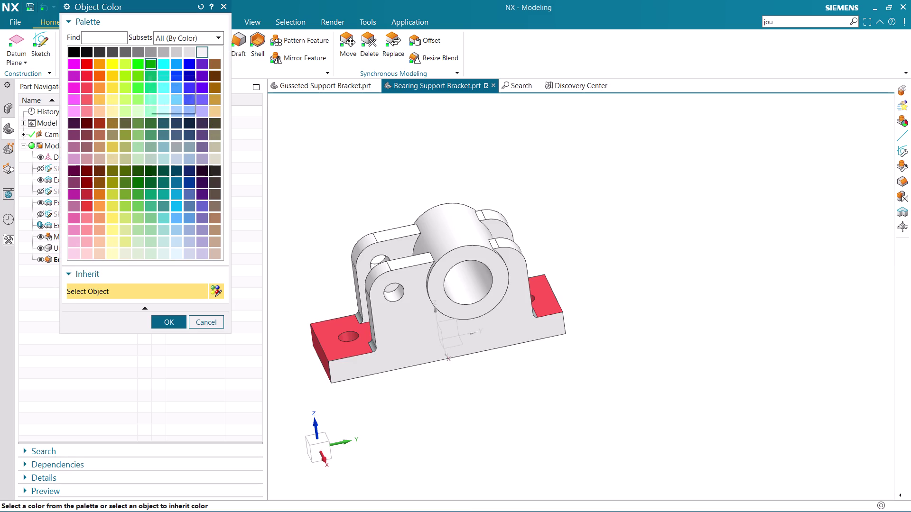
click(101, 56)
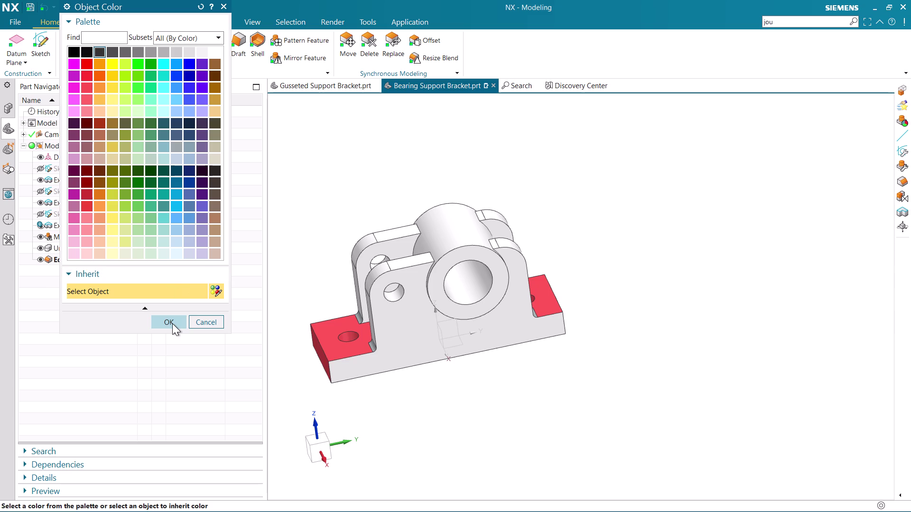
click(171, 324)
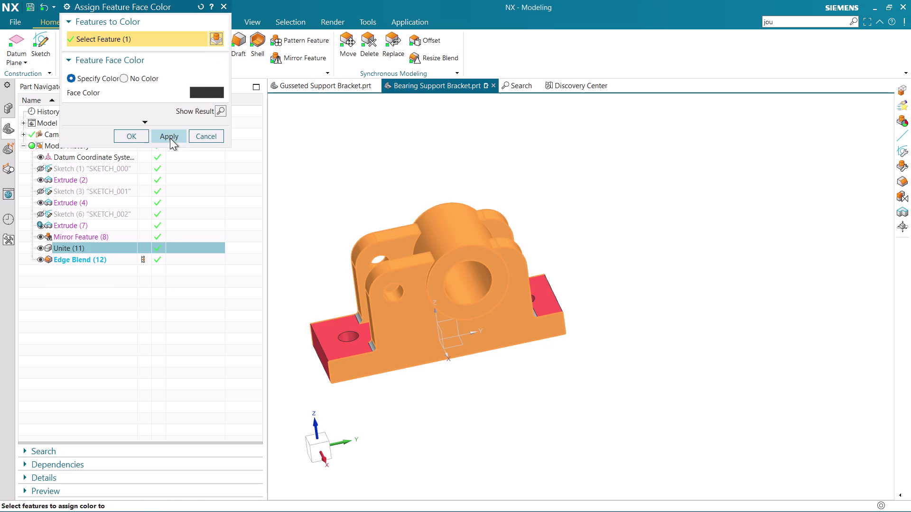
click(170, 138)
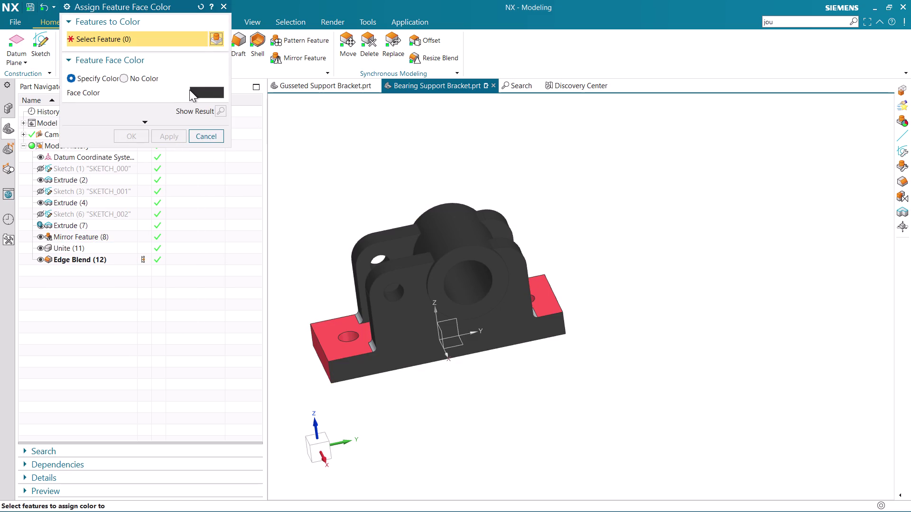
Pick a lighter gray and reapply it with only Unite (11) selected.
click(195, 94)
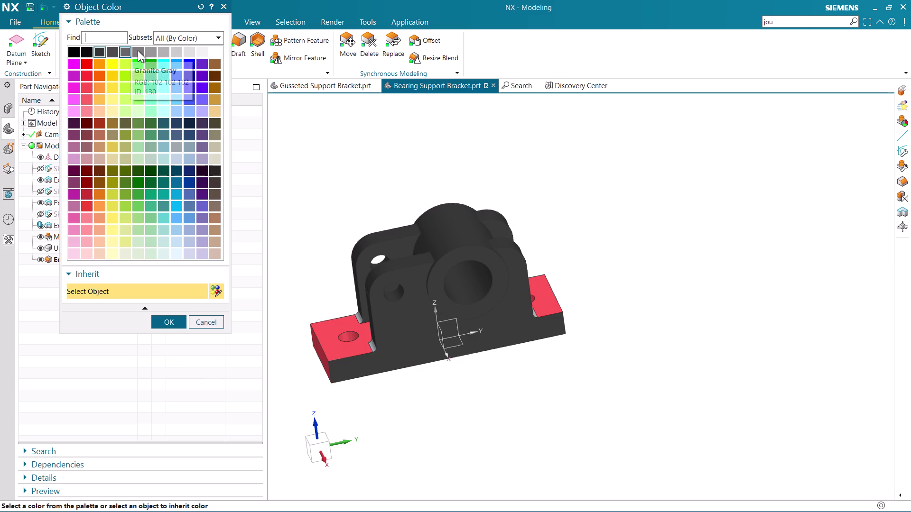
click(137, 51)
click(164, 321)
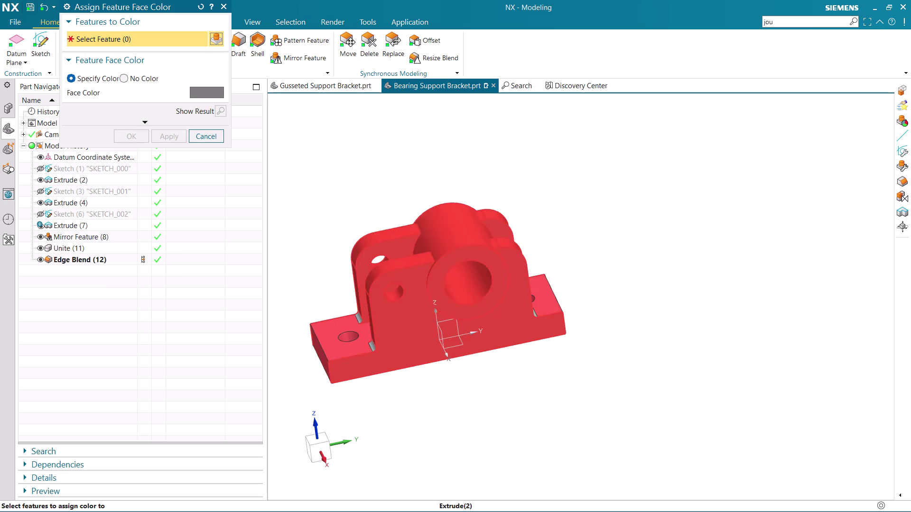
click(376, 263)
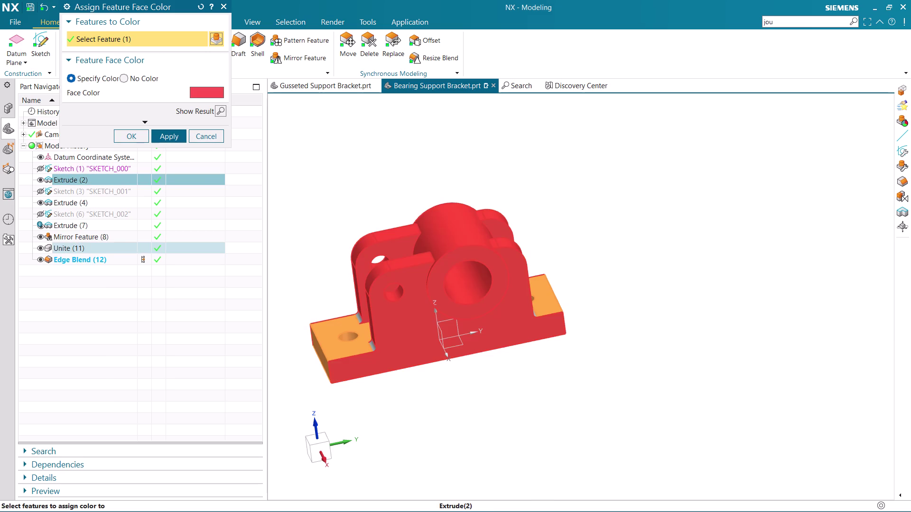
click(394, 248)
click(345, 210)
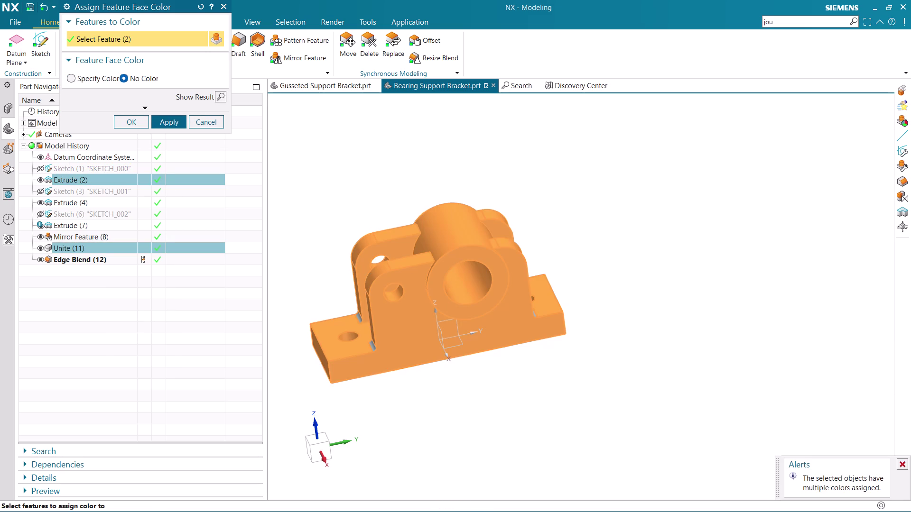
click(396, 251)
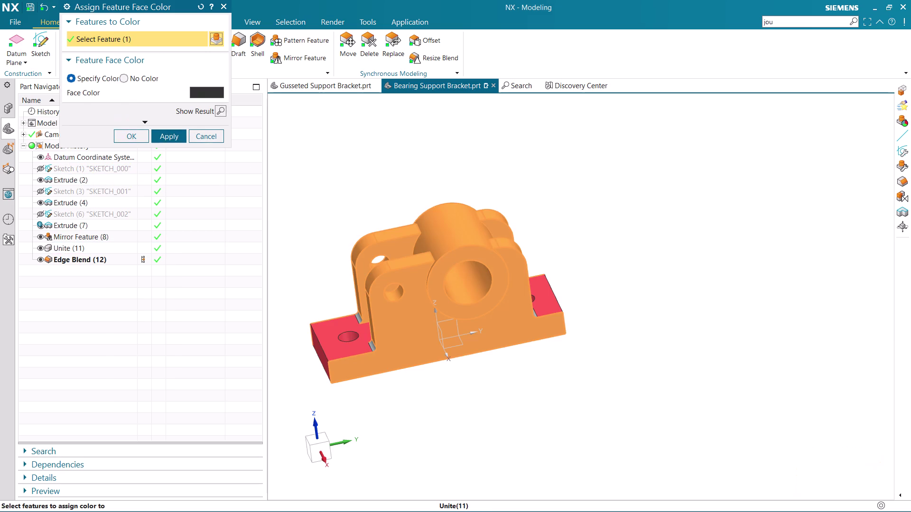
click(179, 135)
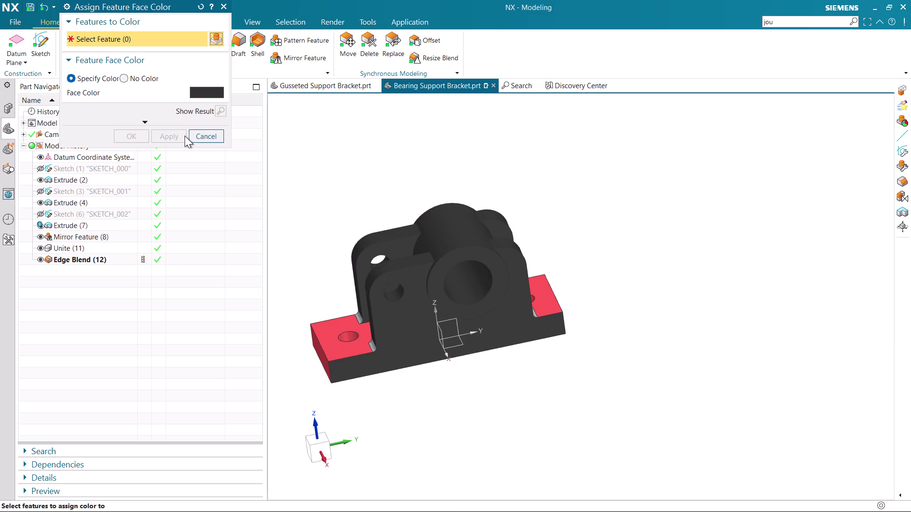
Apply a medium gray face colour to the Unite (11) upper features.
click(391, 247)
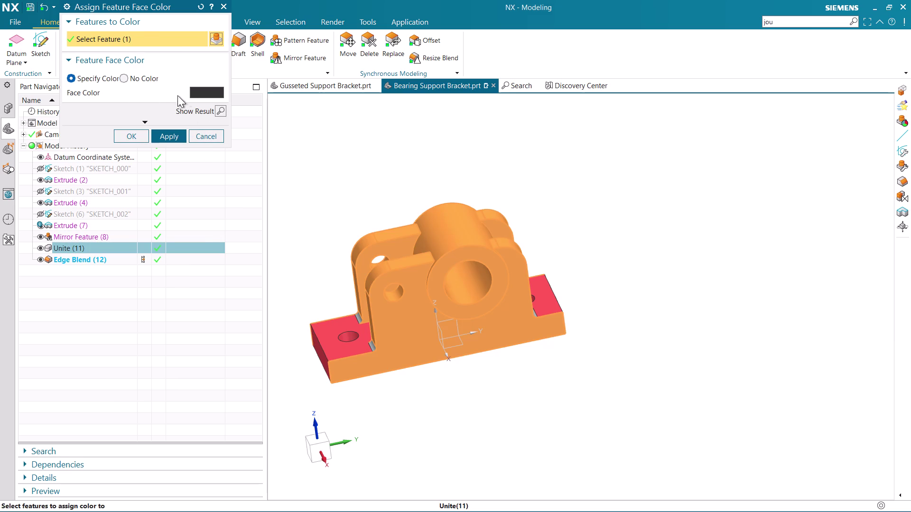
click(204, 93)
click(149, 51)
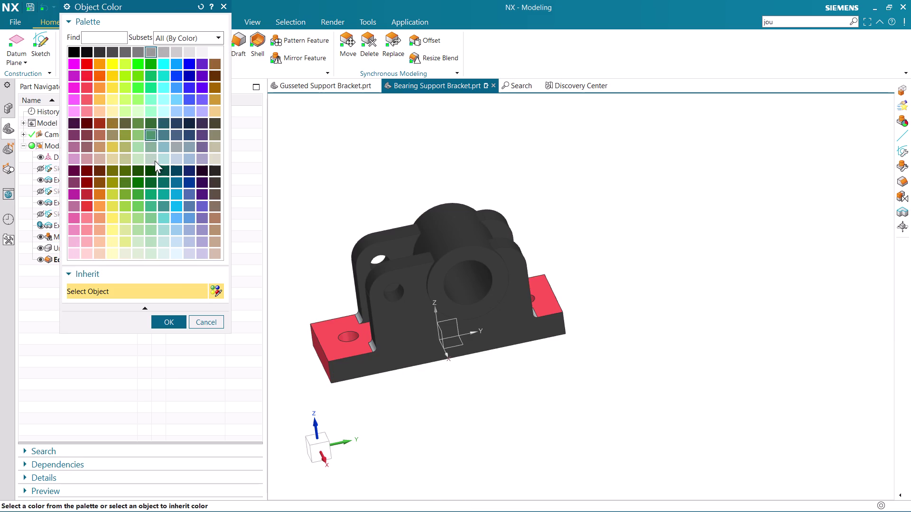
click(170, 325)
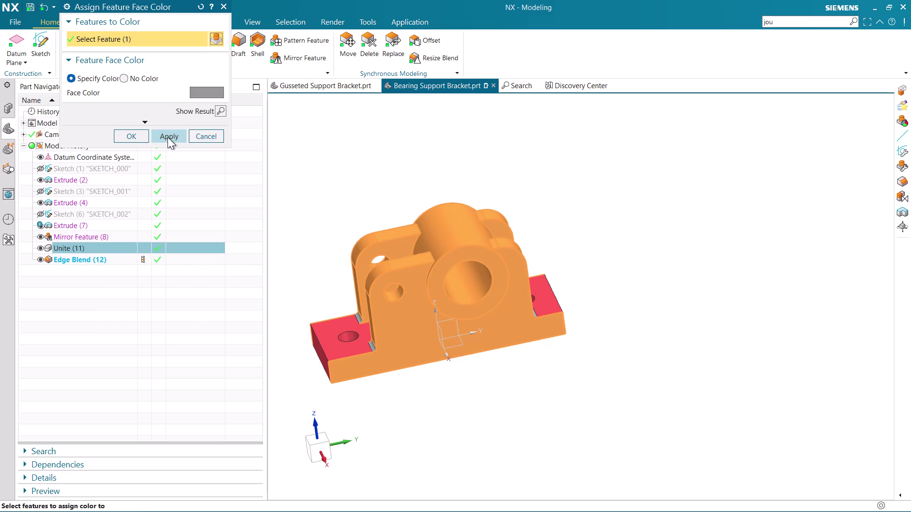
click(170, 135)
Orbit the bracket to inspect the current face colours and the blended edges.
middle_drag(652, 245, 615, 259)
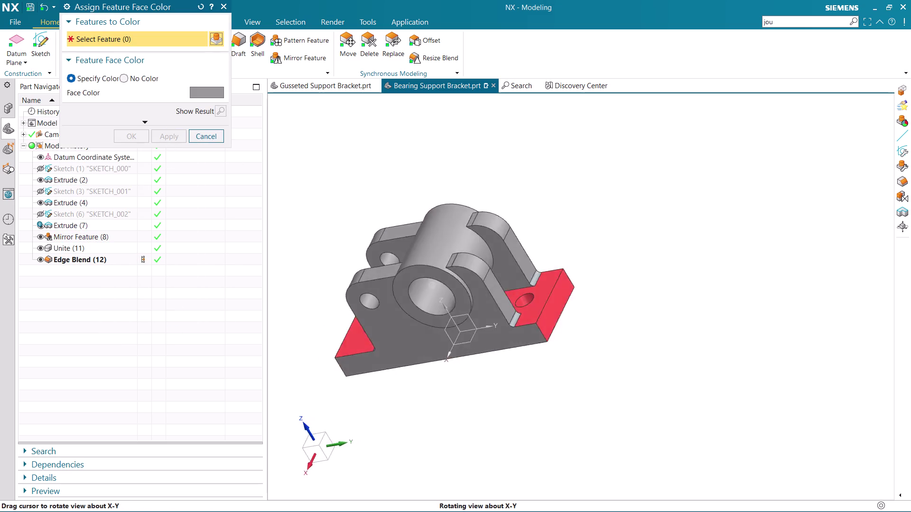
middle_drag(615, 259, 638, 196)
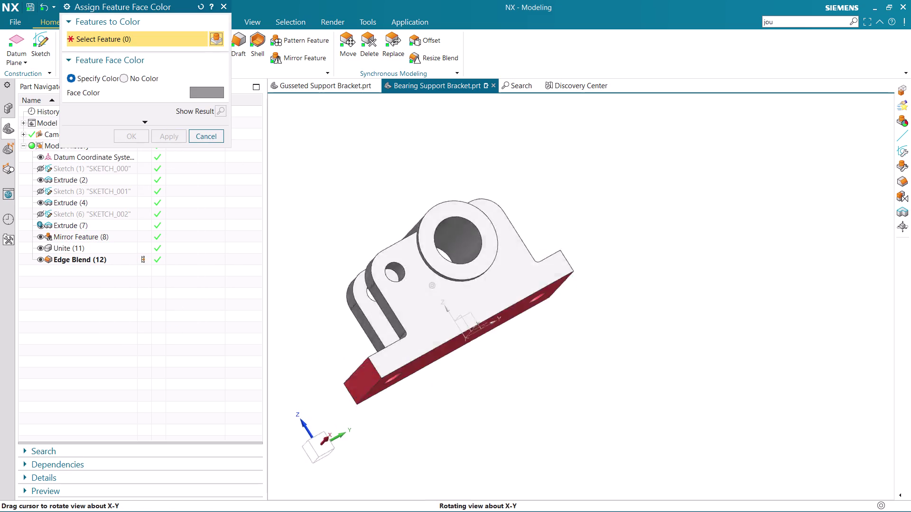
middle_drag(638, 195, 711, 268)
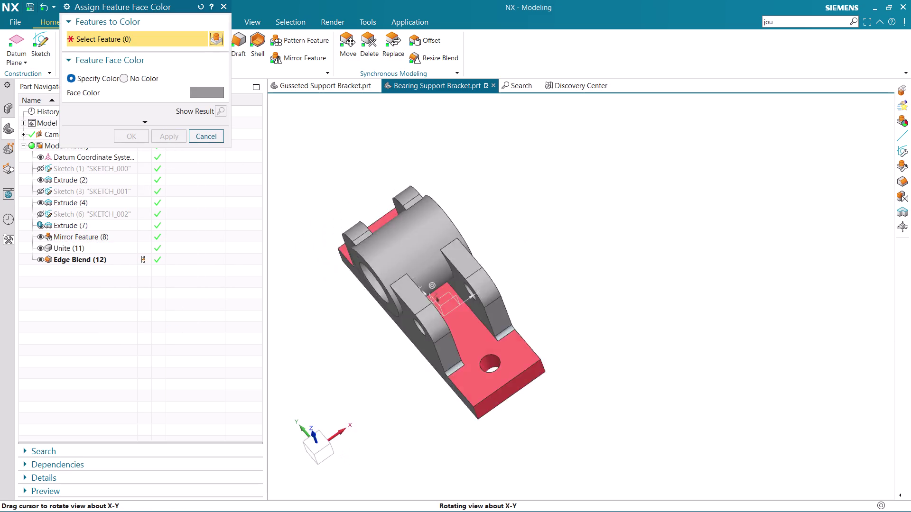
middle_drag(710, 268, 681, 266)
scroll(down, 3)
scroll(up, 3)
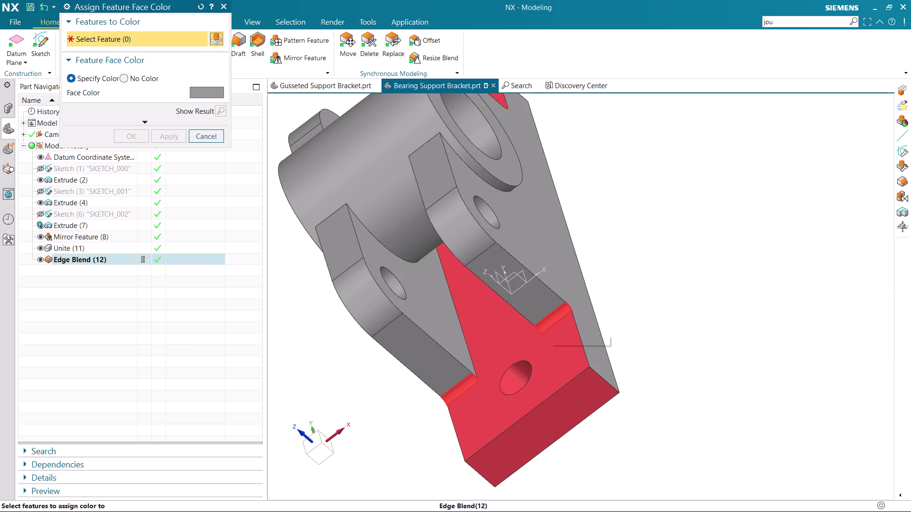
Select Edge Blend (12) and apply gray to the fillets, then check from above.
click(550, 322)
click(77, 79)
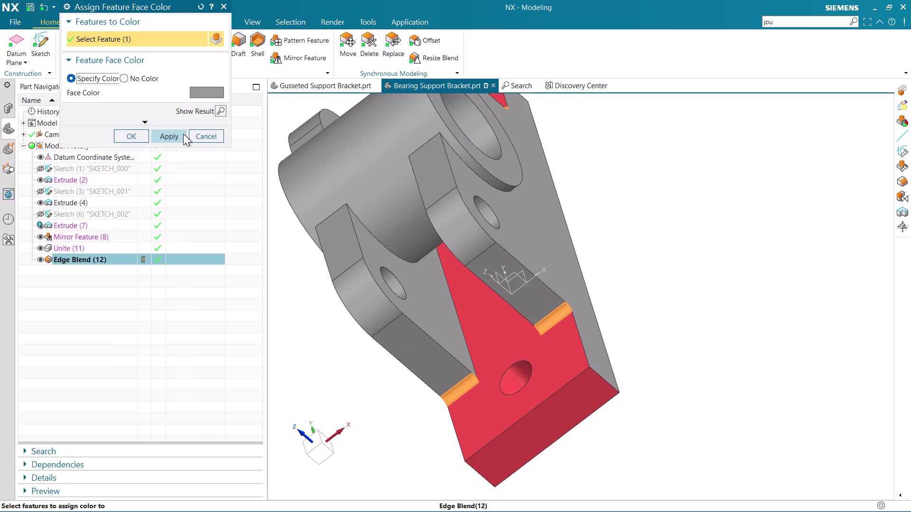
click(175, 138)
scroll(down, 3)
middle_drag(664, 237, 613, 310)
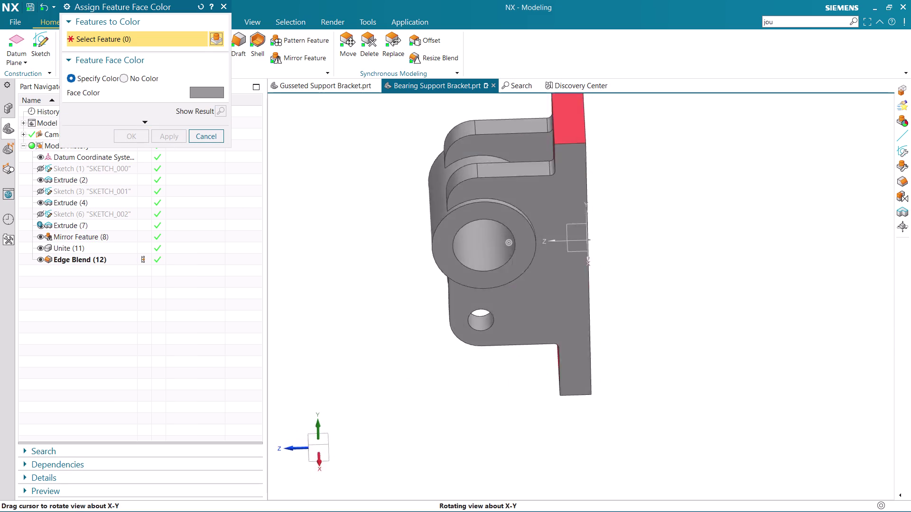
middle_drag(613, 310, 597, 311)
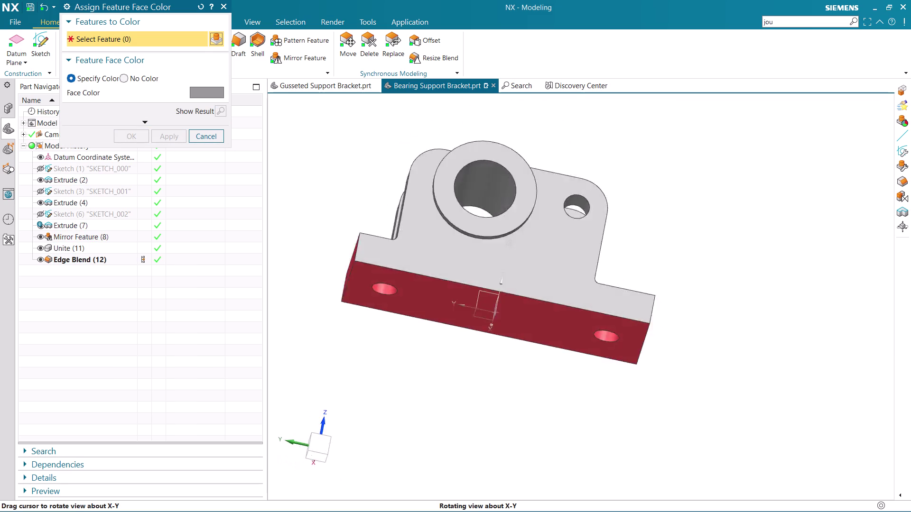
middle_drag(597, 311, 599, 356)
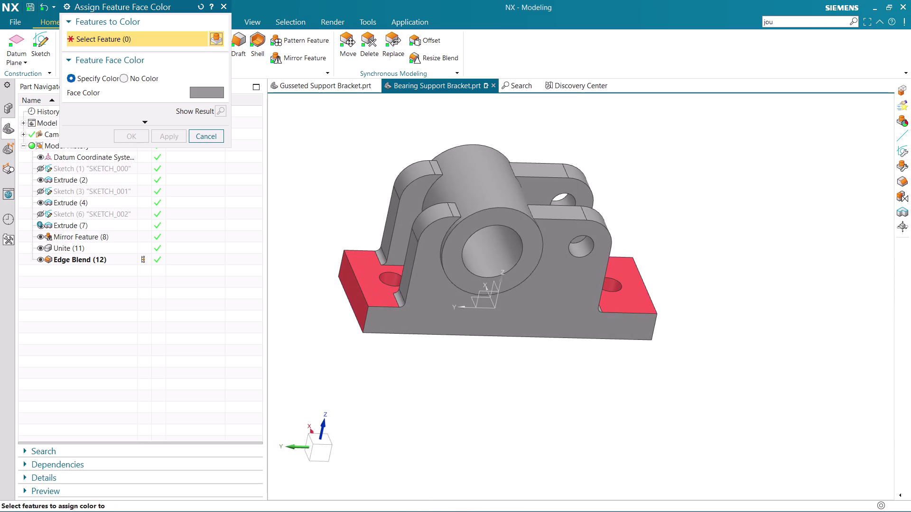
Close the face colour assignment and inspect the red-and-gray bracket.
click(213, 137)
scroll(down, 3)
middle_drag(472, 278, 622, 342)
middle_drag(619, 341, 599, 396)
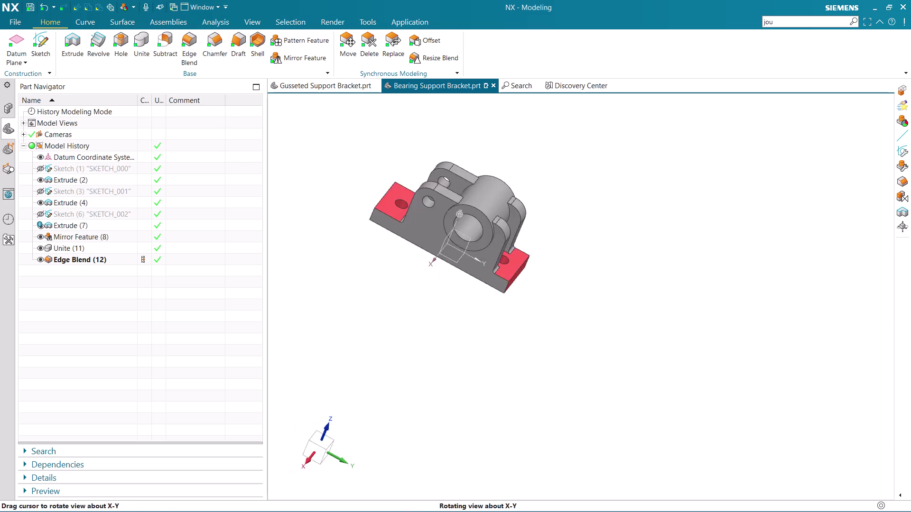
Orient the view square to the bracket's front face.
middle_drag(599, 396, 613, 390)
scroll(up, 3)
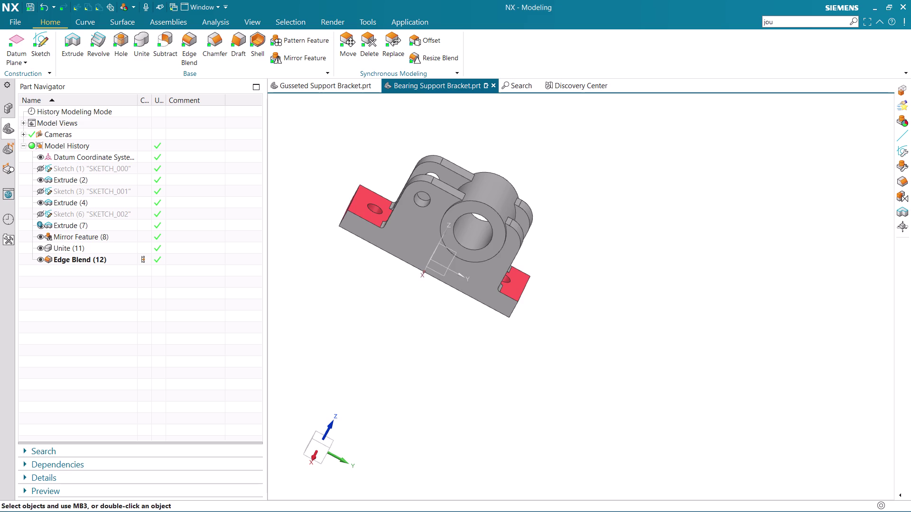
middle_drag(636, 342, 659, 350)
click(321, 449)
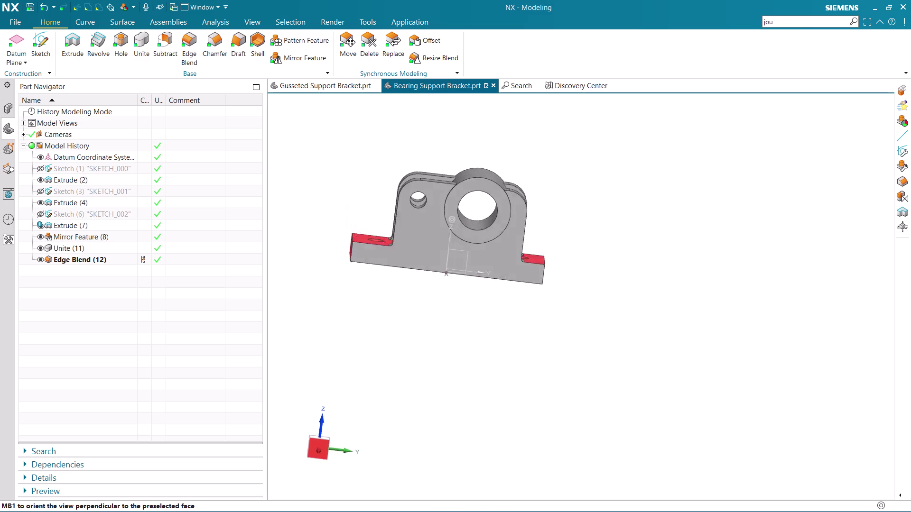
Adjust the zoom on the front view and stop the journal recording.
scroll(up, 3)
scroll(down, 3)
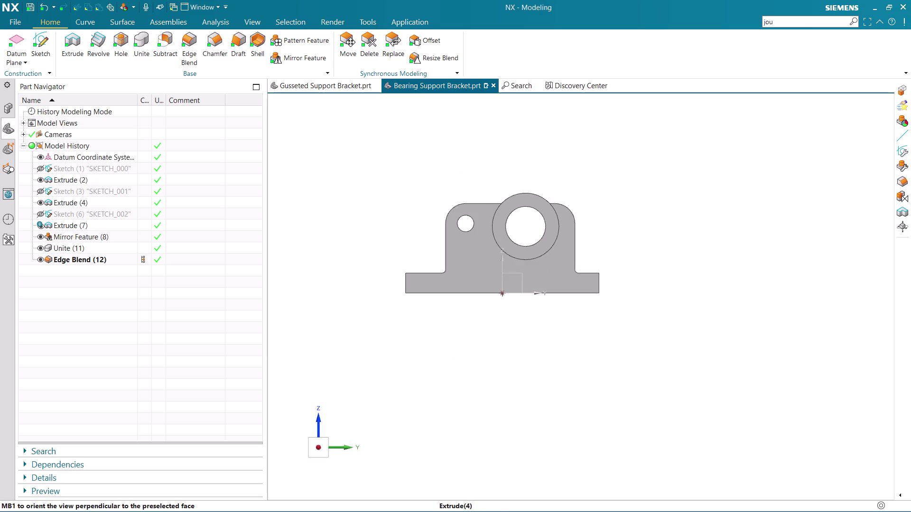
scroll(up, 3)
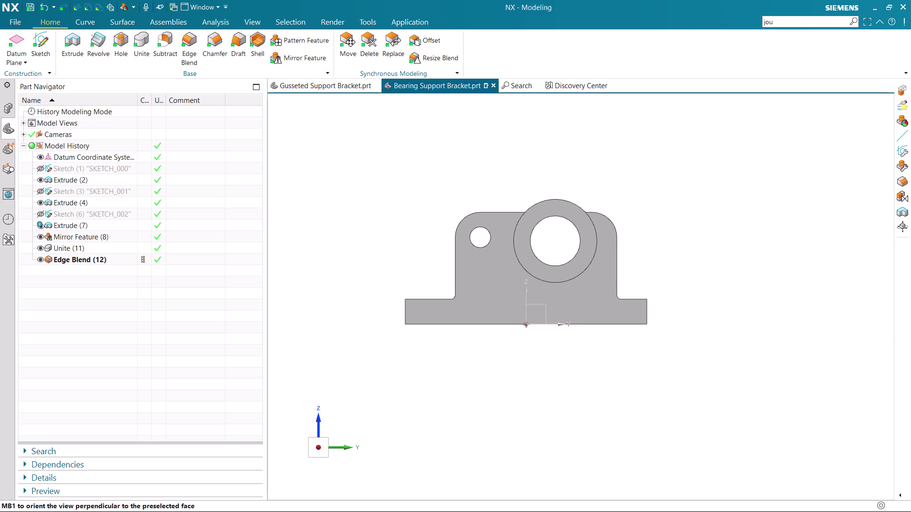
click(780, 21)
click(792, 76)
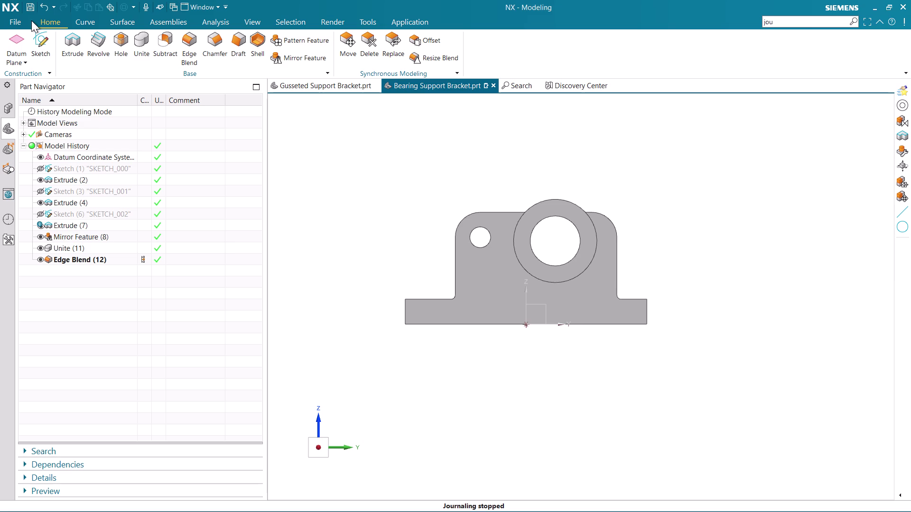
Export the front view as a PDF, trimming the extra prefix from the file name.
click(9, 22)
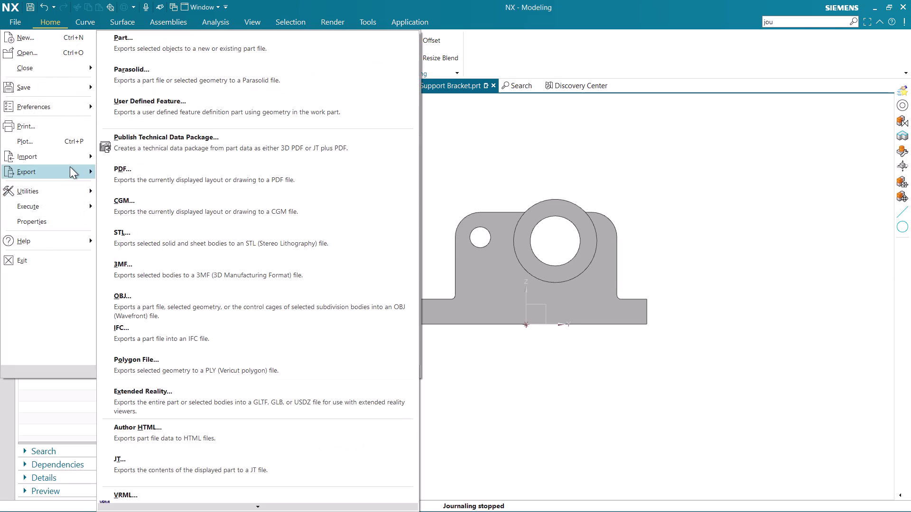
click(171, 180)
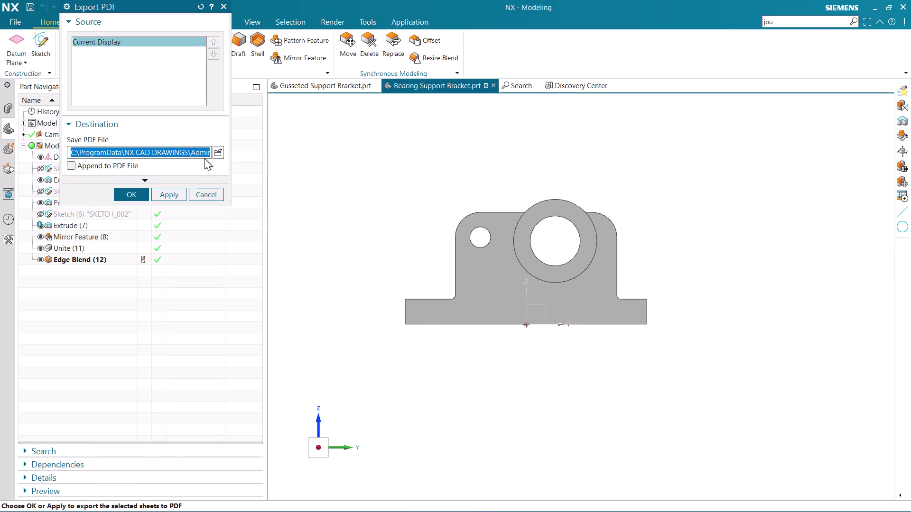
click(203, 150)
key(Right)
key(Right)
key(Right)
key(Right)
key(Right)
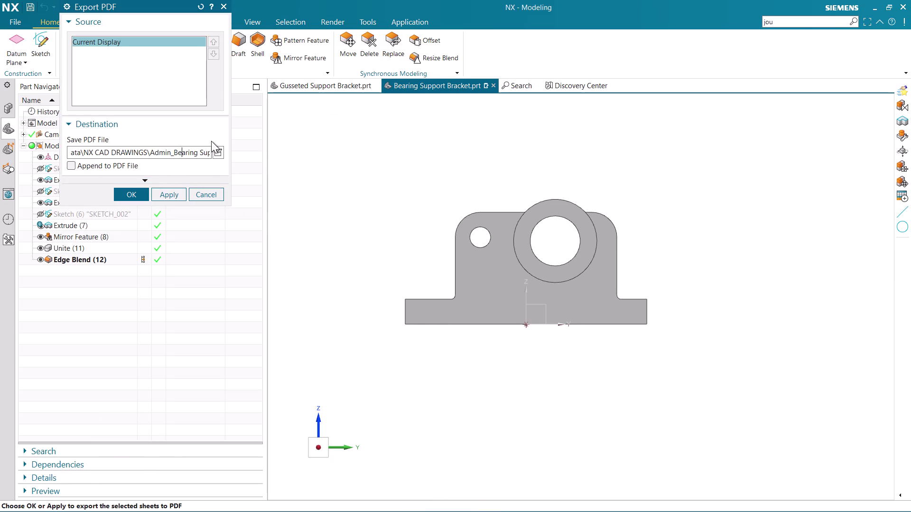
key(Left)
key(Left)
key(BackSpace)
key(BackSpace)
key(BackSpace)
key(BackSpace)
key(BackSpace)
key(BackSpace)
click(131, 194)
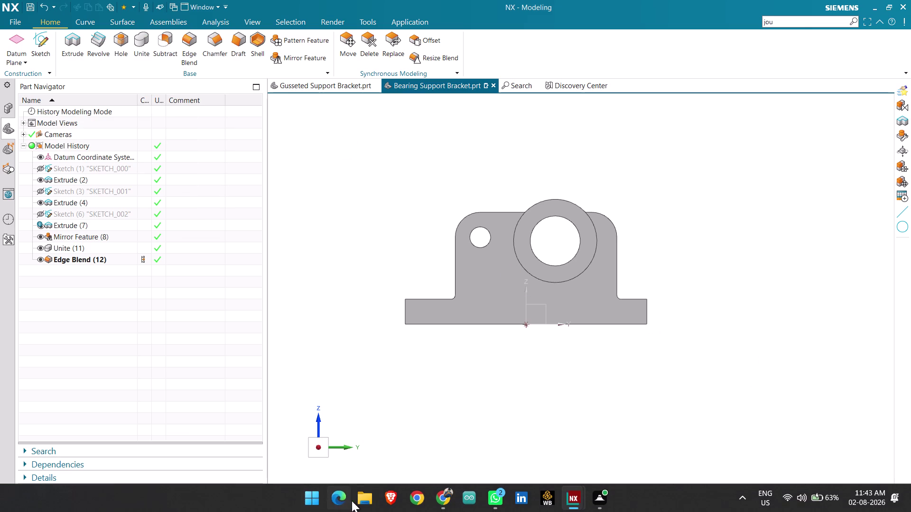
Open the Bearing Support Bracket PDF from NX CAD DRAWINGS to verify it, then close it.
click(360, 504)
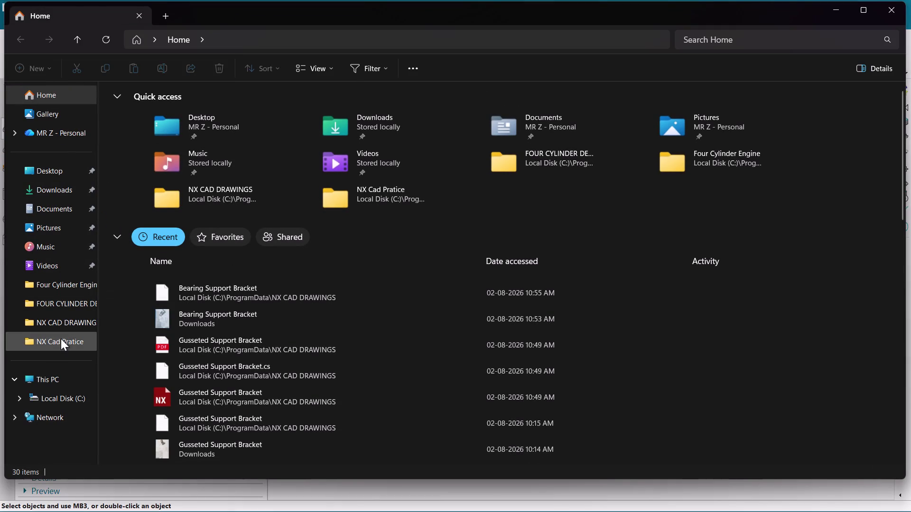
click(63, 326)
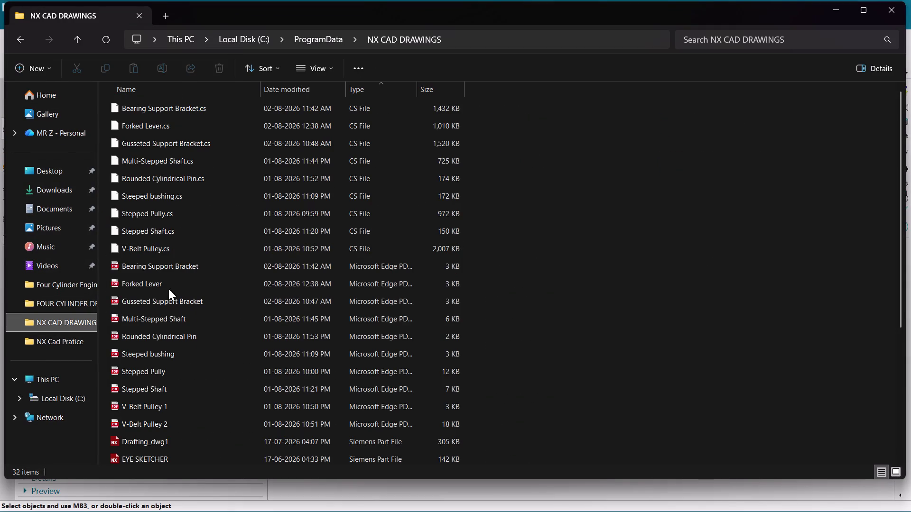
double_click(181, 265)
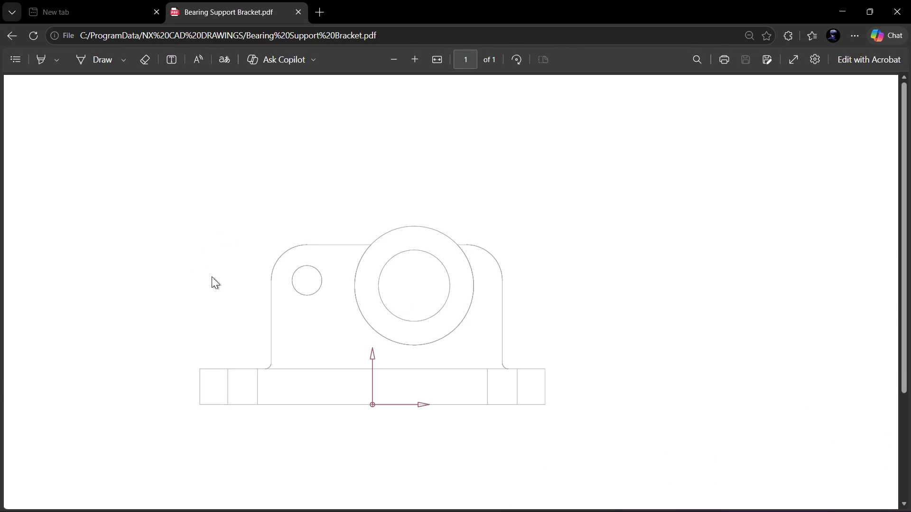
click(892, 0)
click(836, 4)
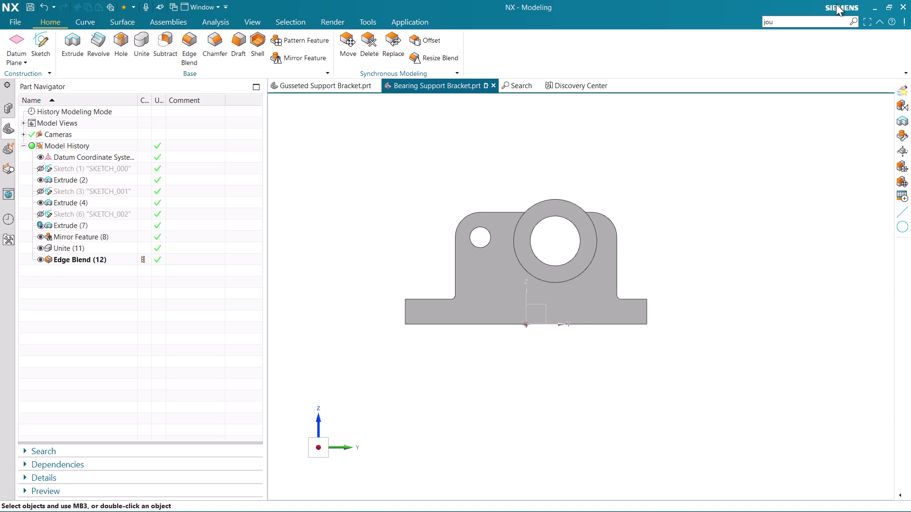
Turn the bracket to an isometric view and export it to the Bearing Support Bracket PDF.
middle_drag(426, 148, 441, 177)
scroll(up, 3)
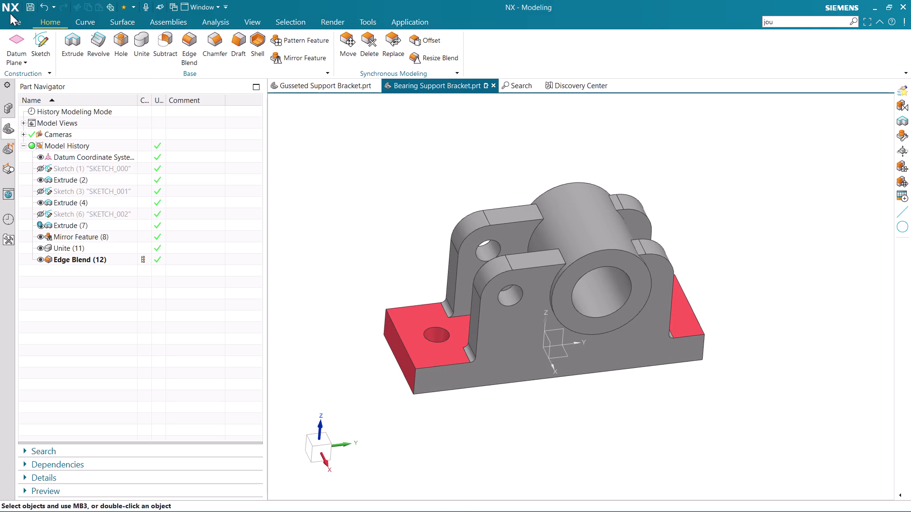
click(18, 24)
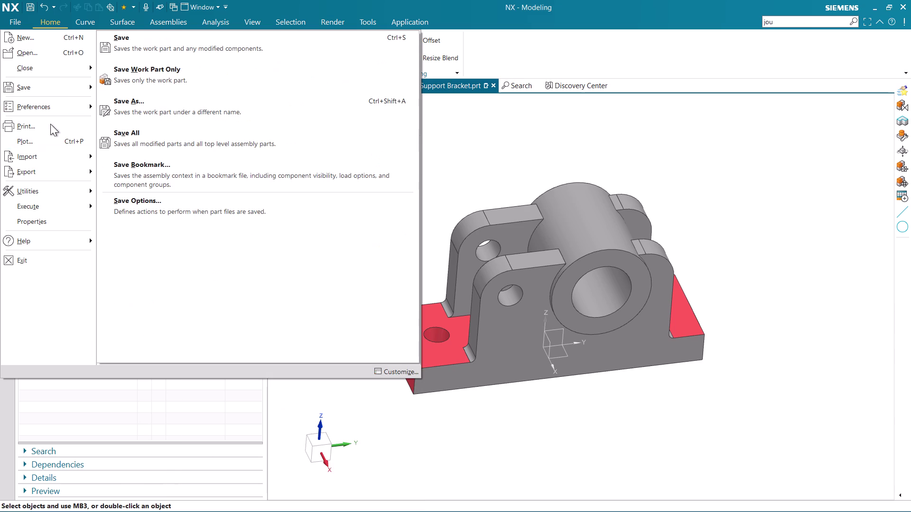
click(154, 180)
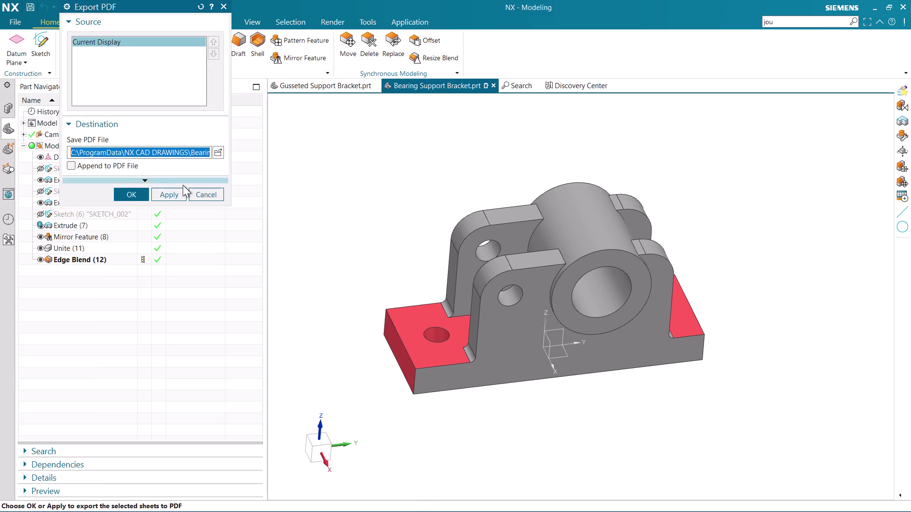
click(136, 197)
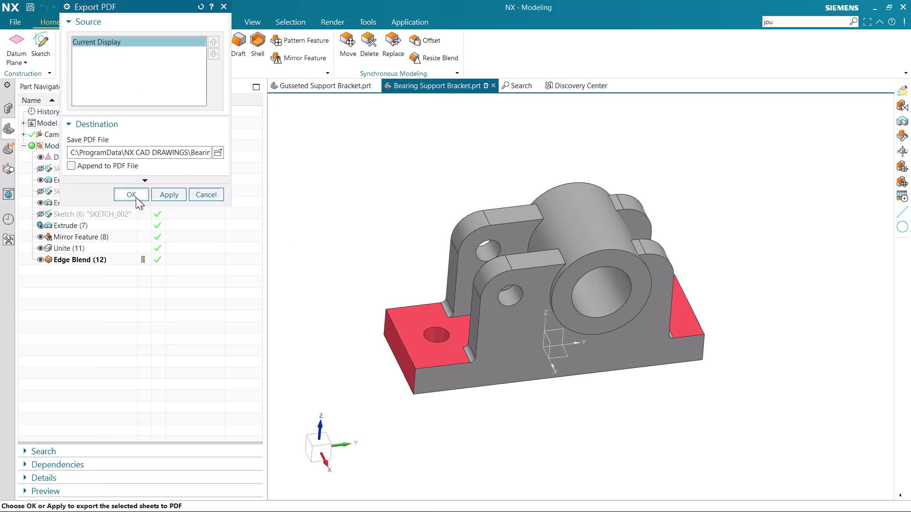
click(326, 276)
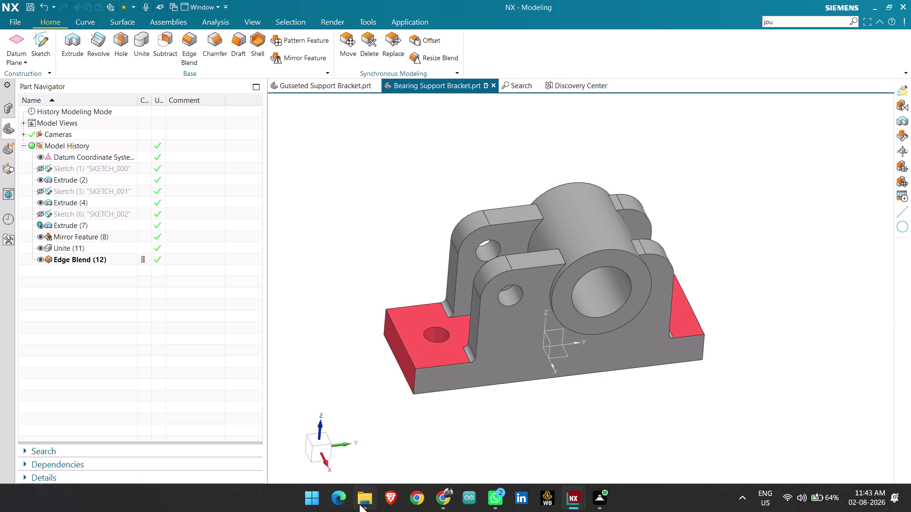
Open the exported PDF to check the isometric wireframe, then close the preview.
click(366, 503)
double_click(174, 265)
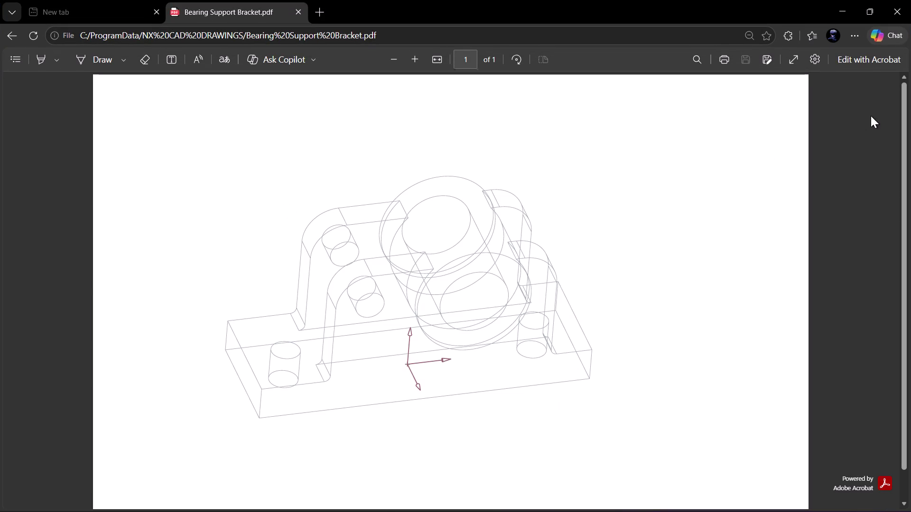
click(910, 0)
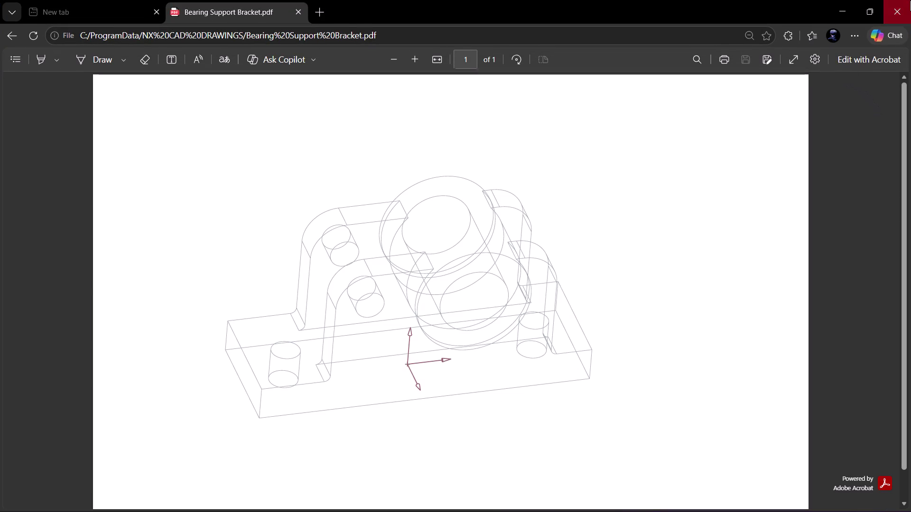
click(836, 10)
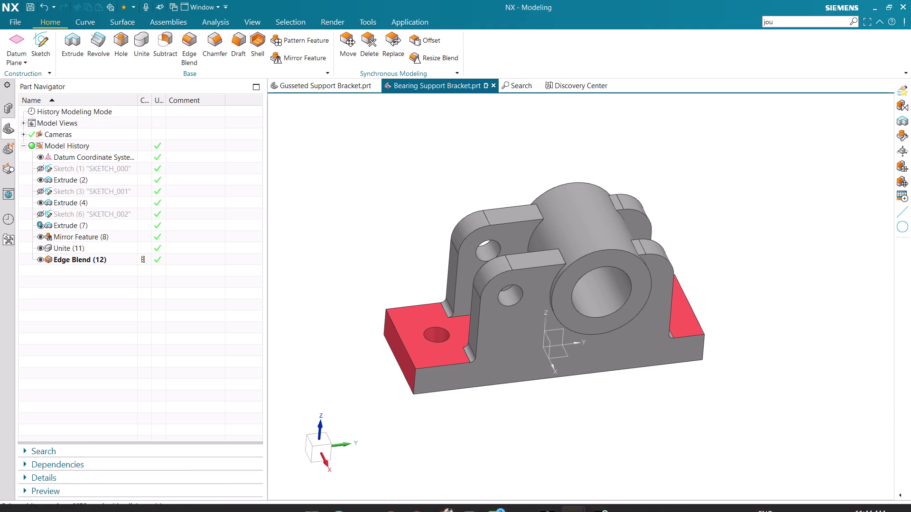
Save the bracket part file with Ctrl+S.
key(ctrl+s)
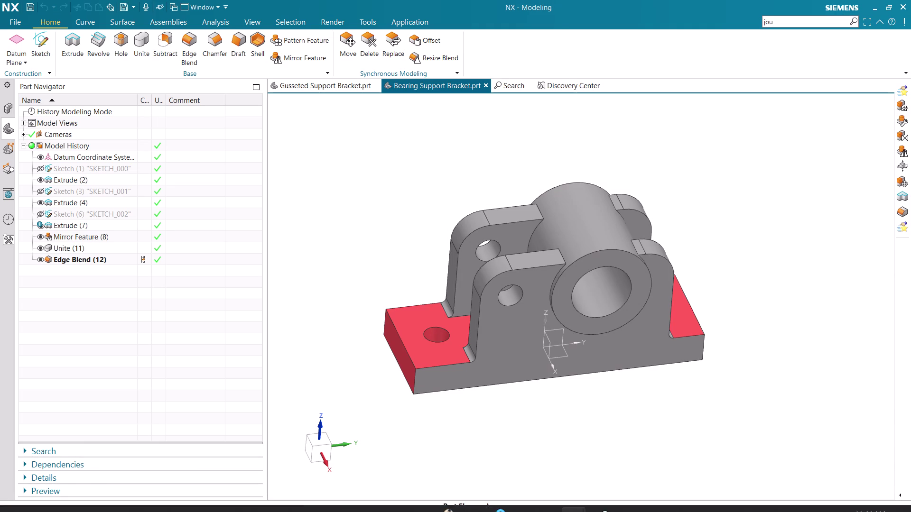